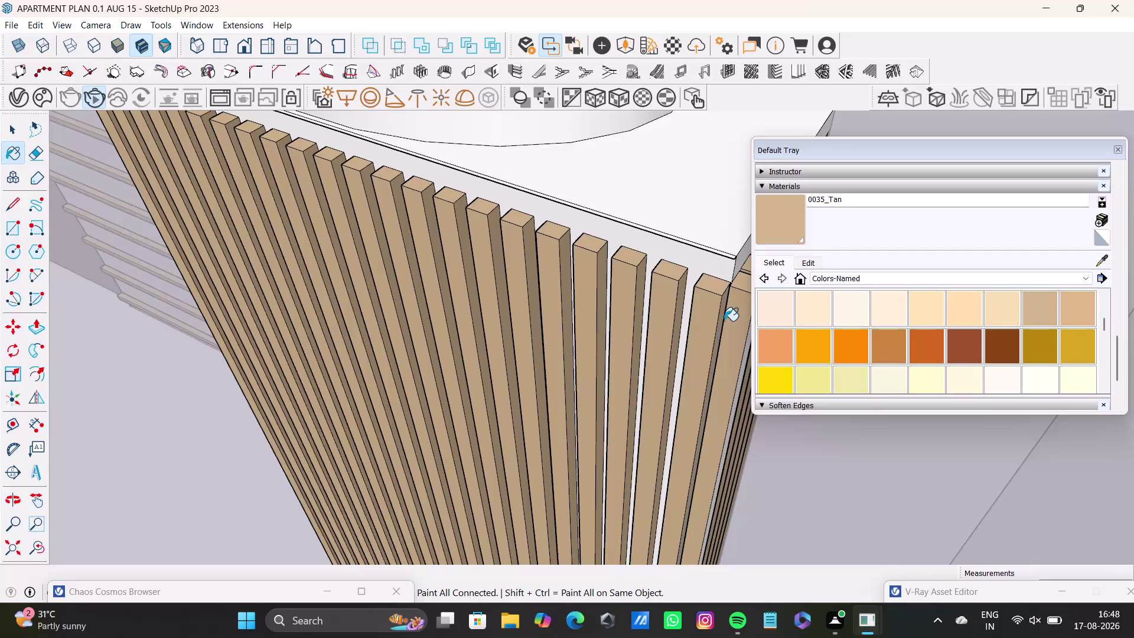
Orbit to the vanity's corner slats and try applying tan to a slat face.
middle_drag(717, 336, 674, 318)
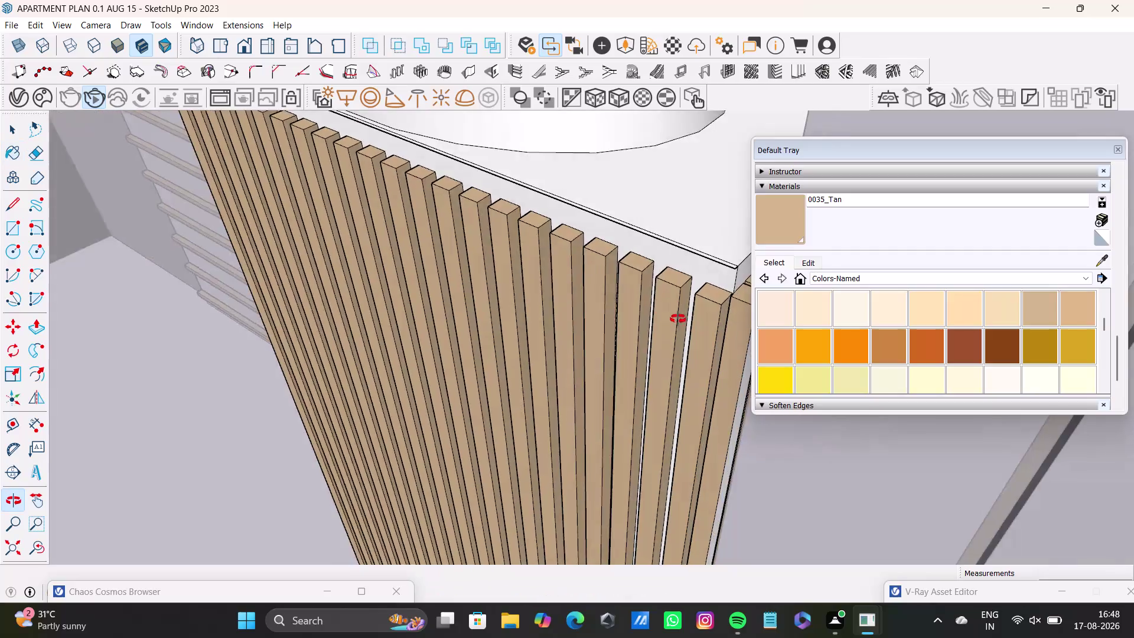
middle_drag(674, 319, 707, 348)
middle_drag(681, 330, 570, 285)
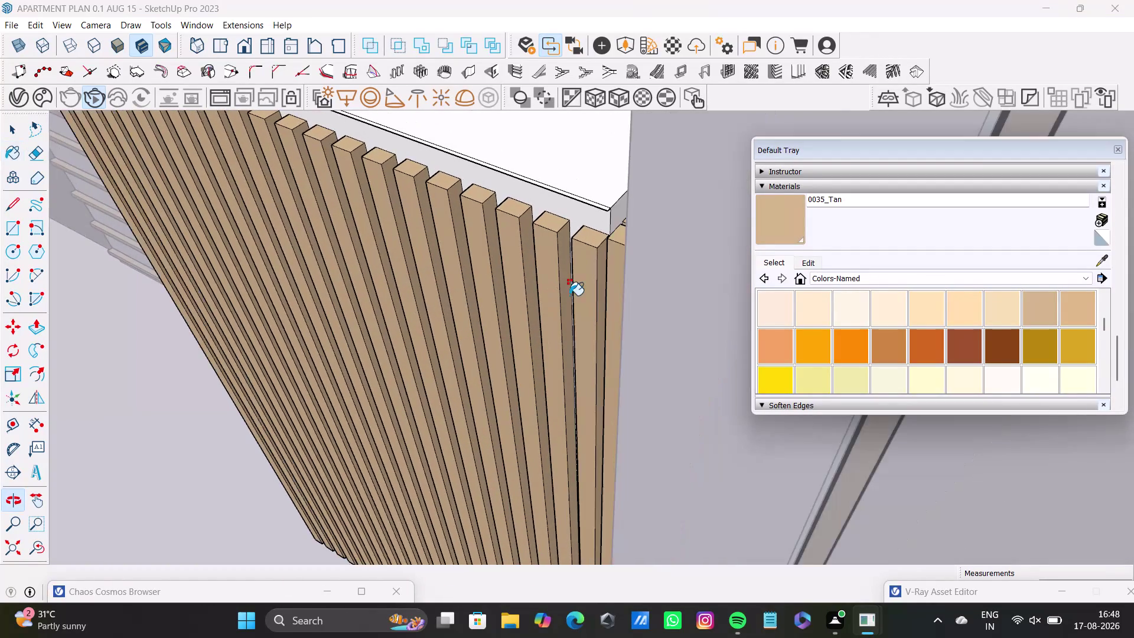
middle_drag(570, 296, 653, 305)
scroll(up, 3)
middle_drag(643, 272, 619, 261)
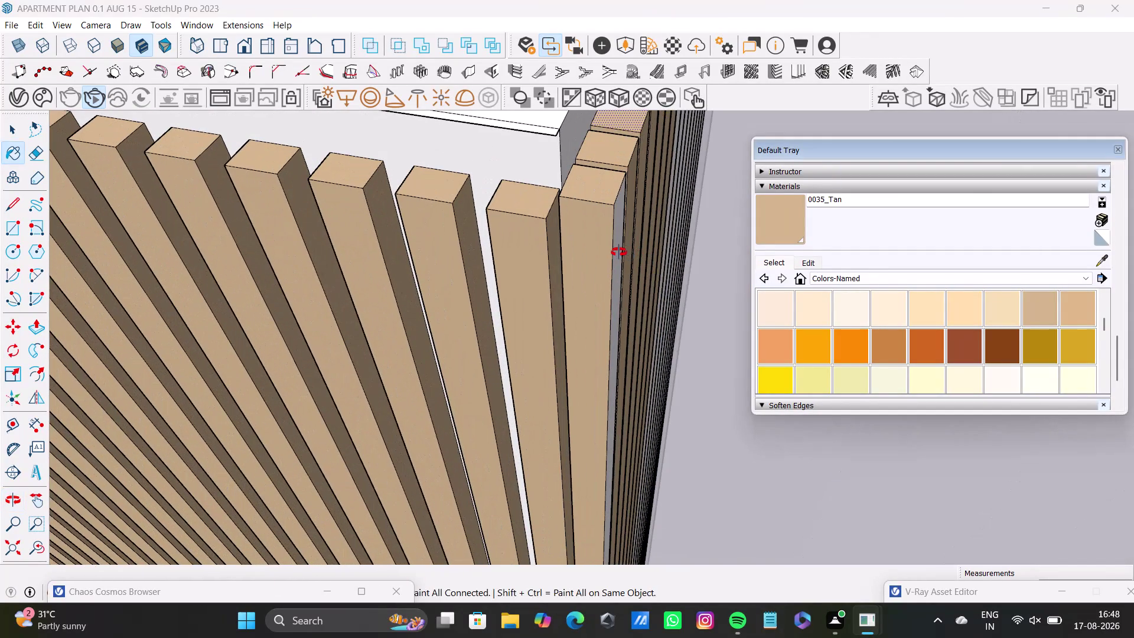
click(618, 223)
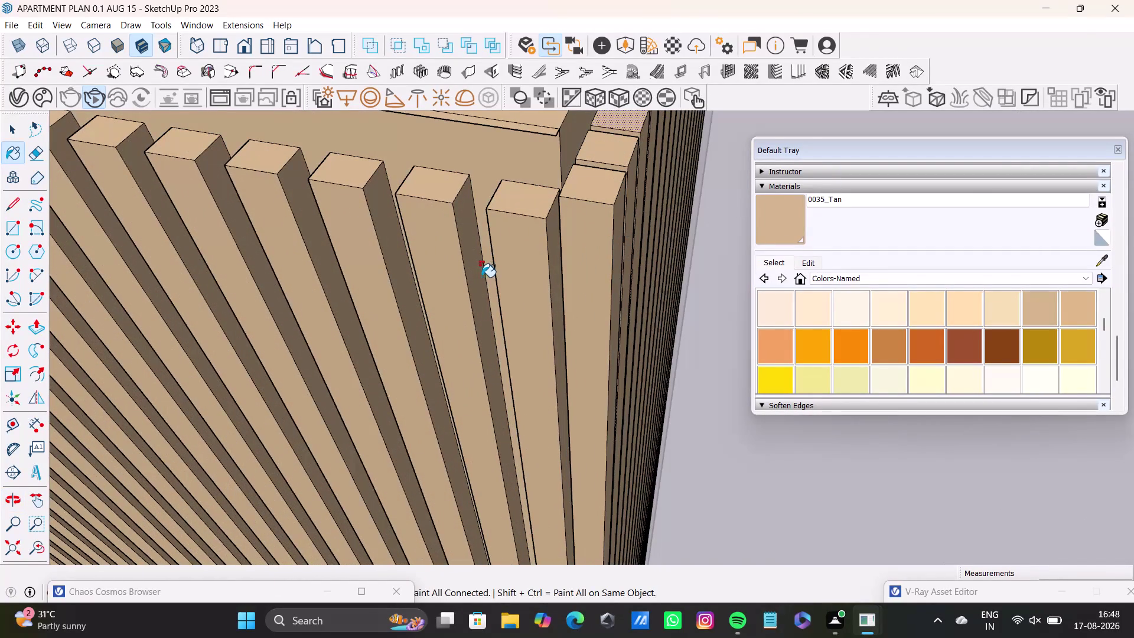
key(ctrl+z)
click(619, 224)
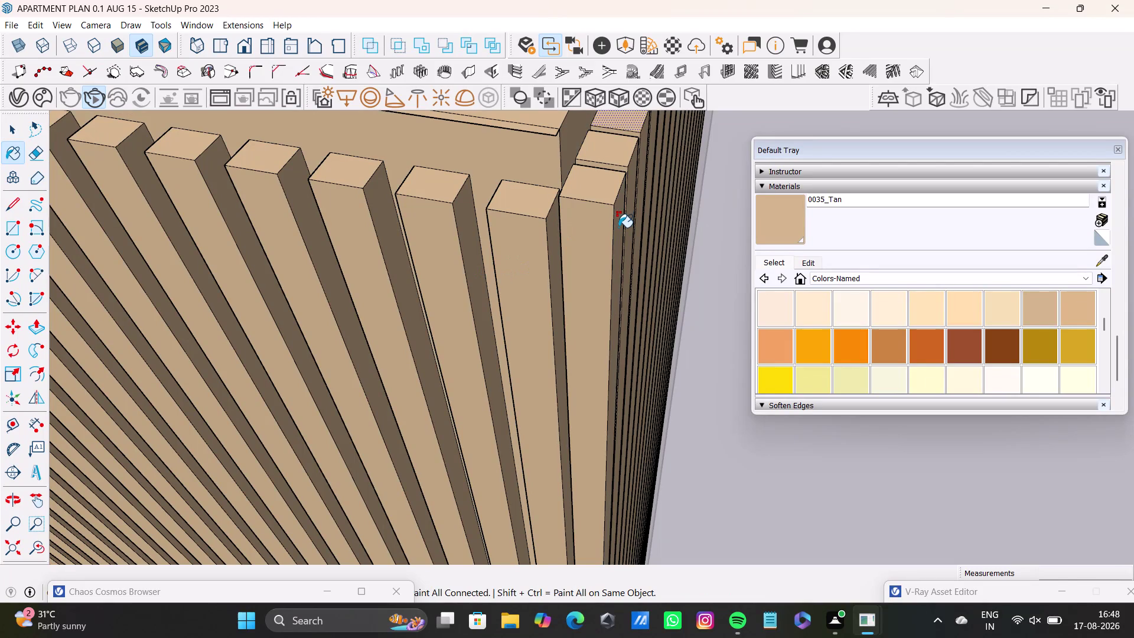
Select the corner slat's side faces and paint them with 0035_Tan.
key(ctrl+z)
key(space)
click(615, 228)
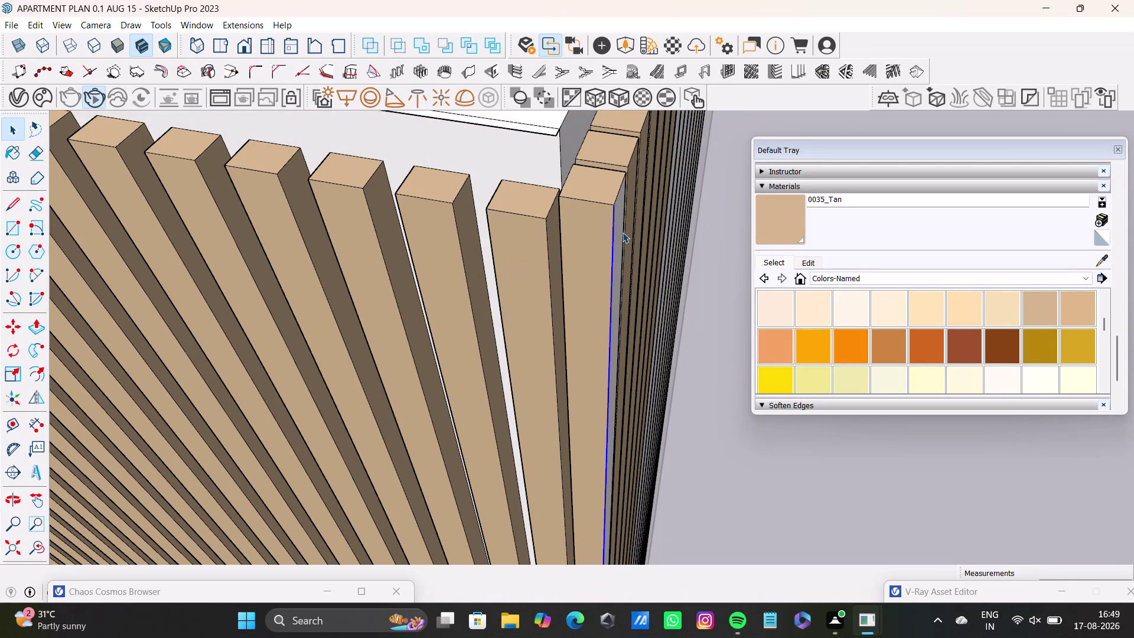
click(622, 232)
click(623, 230)
click(617, 233)
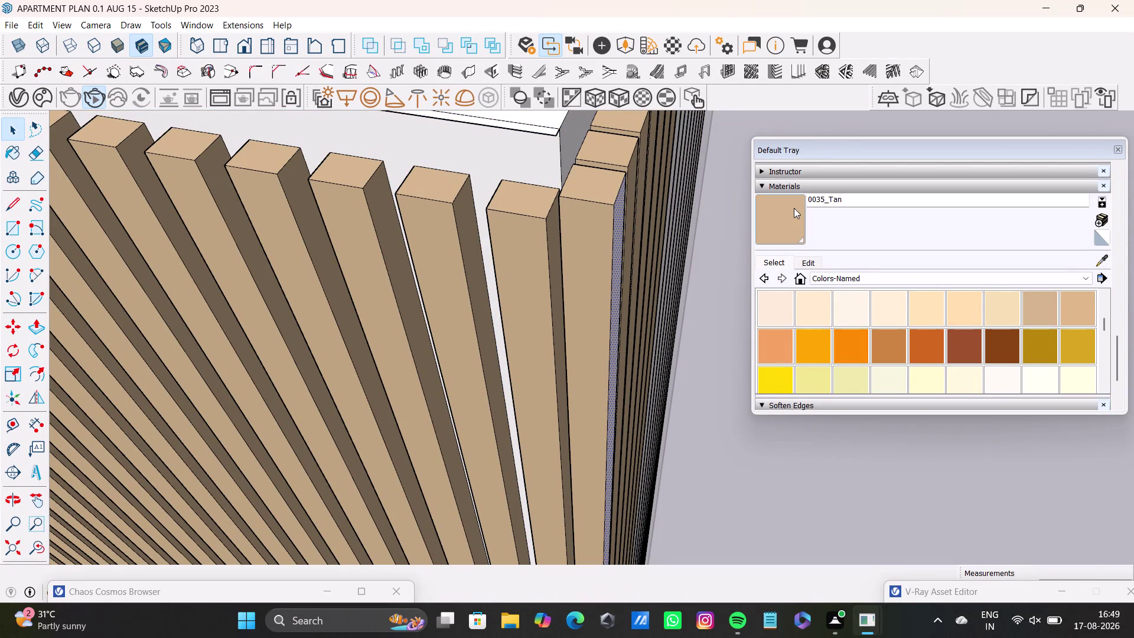
click(794, 207)
click(618, 222)
Orbit out to the whole vanity and restore the Chaos Cosmos Browser window.
scroll(down, 3)
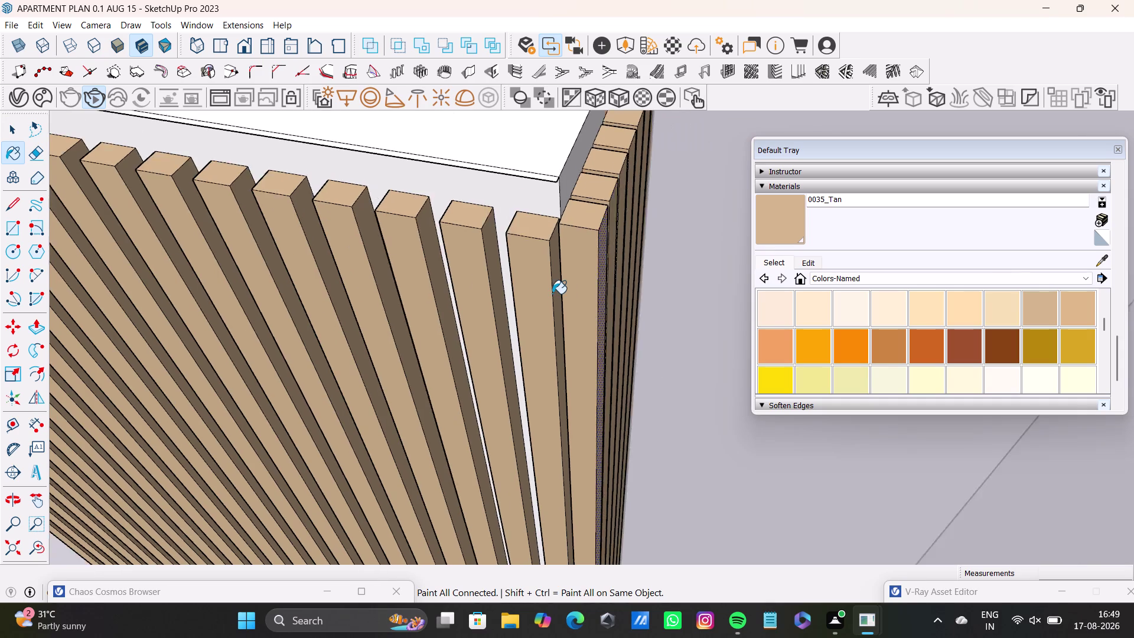
scroll(down, 3)
middle_drag(552, 288, 746, 285)
middle_drag(699, 303, 709, 383)
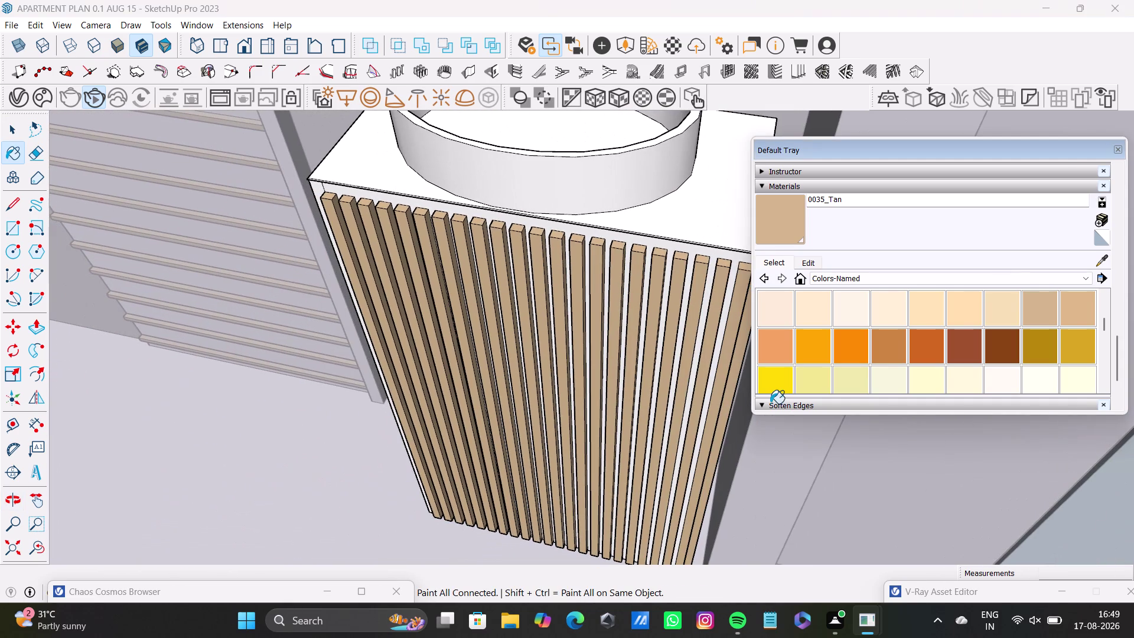
middle_drag(709, 382, 783, 404)
middle_drag(608, 370, 721, 450)
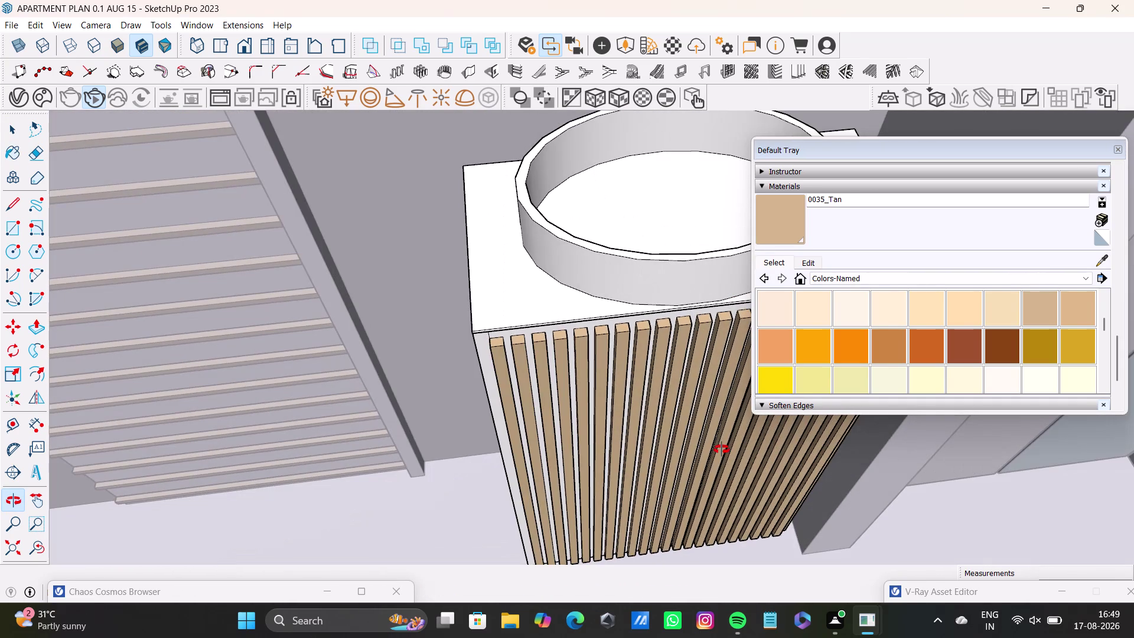
click(22, 93)
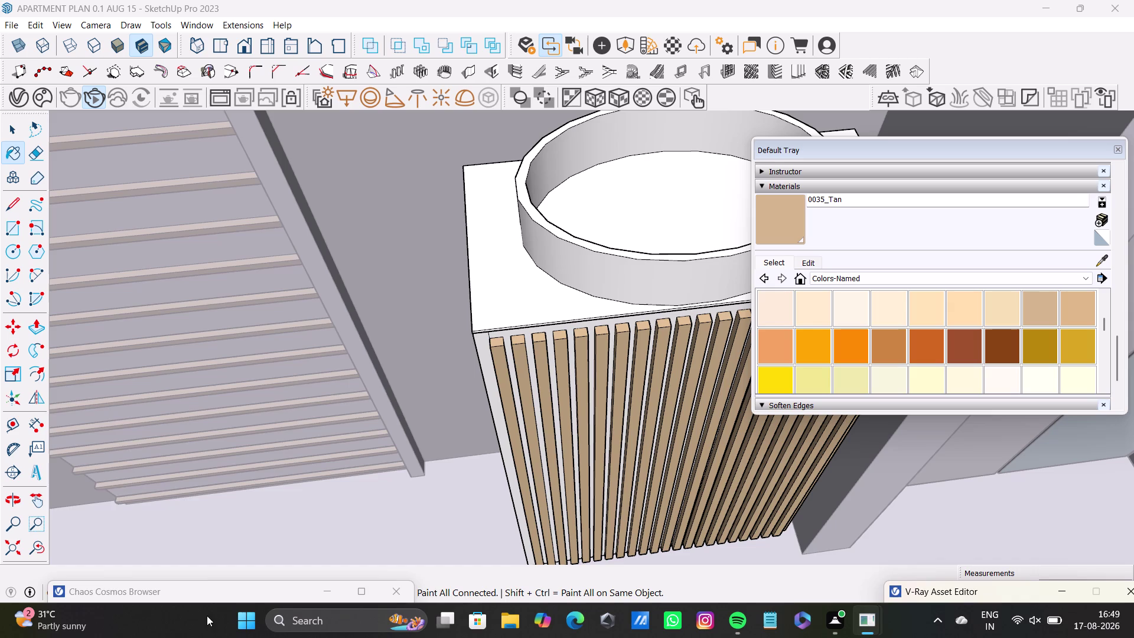
drag(208, 585, 299, 68)
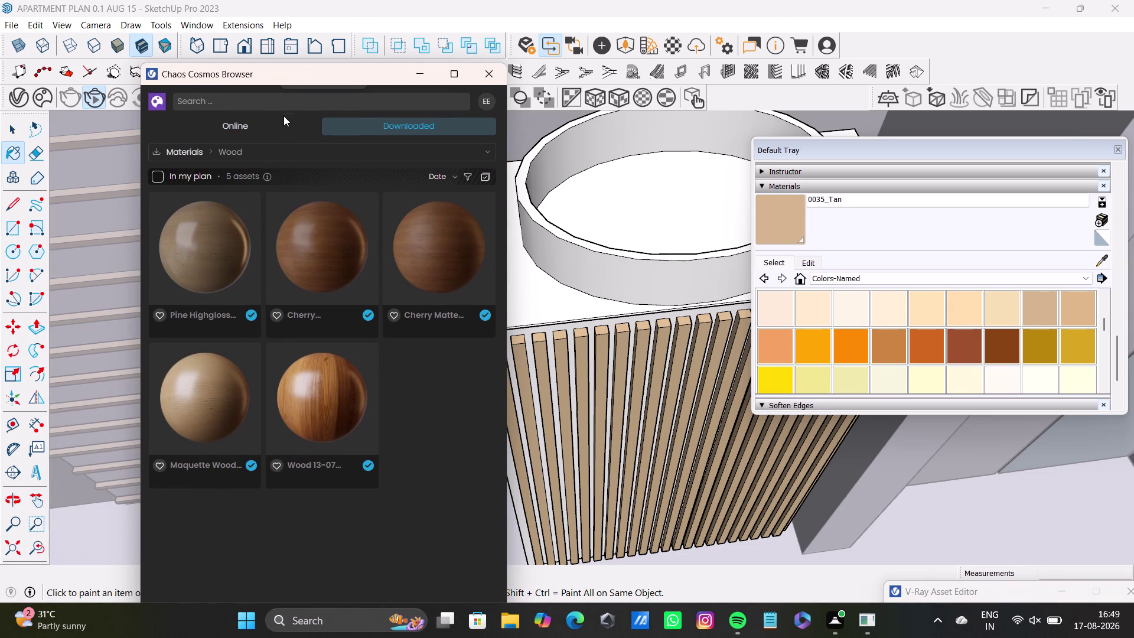
Switch the Cosmos category to Stone and import Stone E 150cm.
click(275, 153)
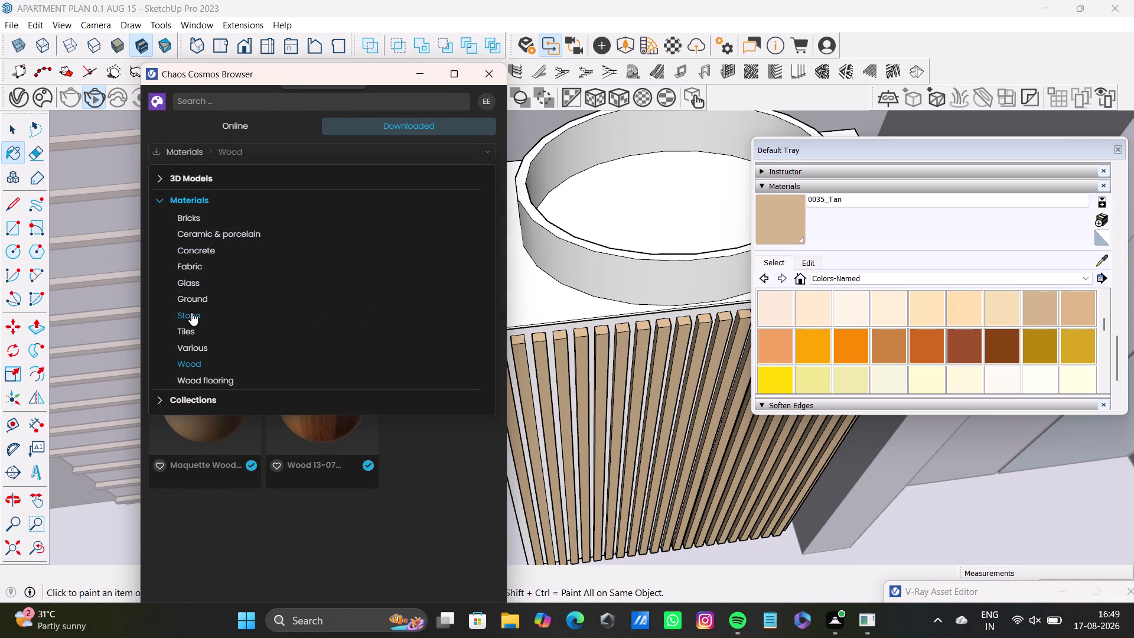
click(191, 312)
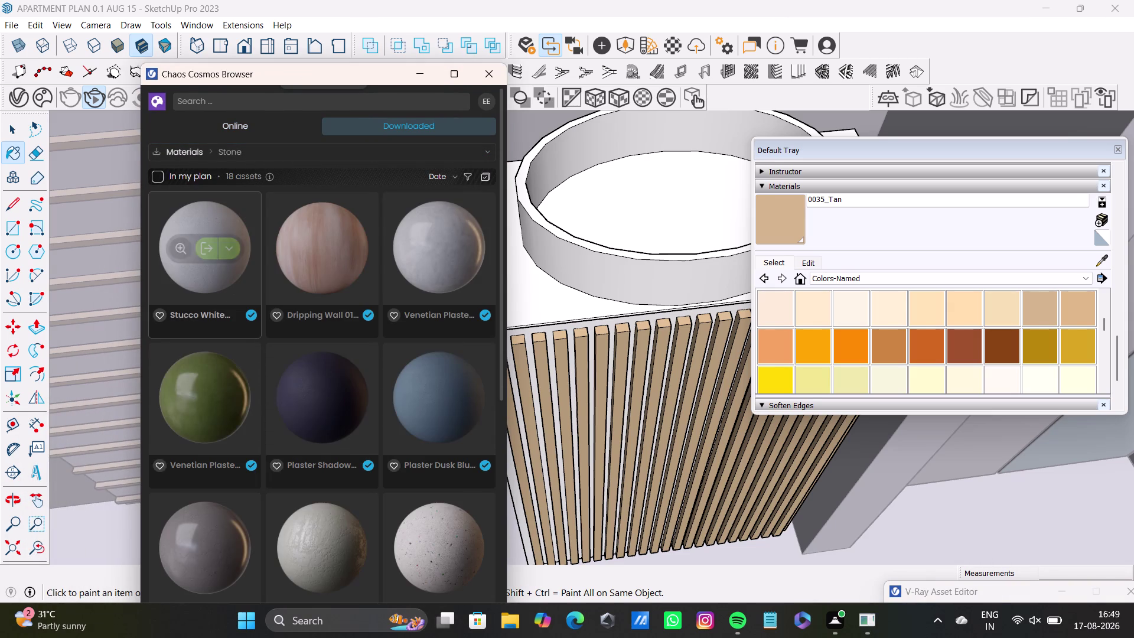
scroll(down, 3)
scroll(down, 3)
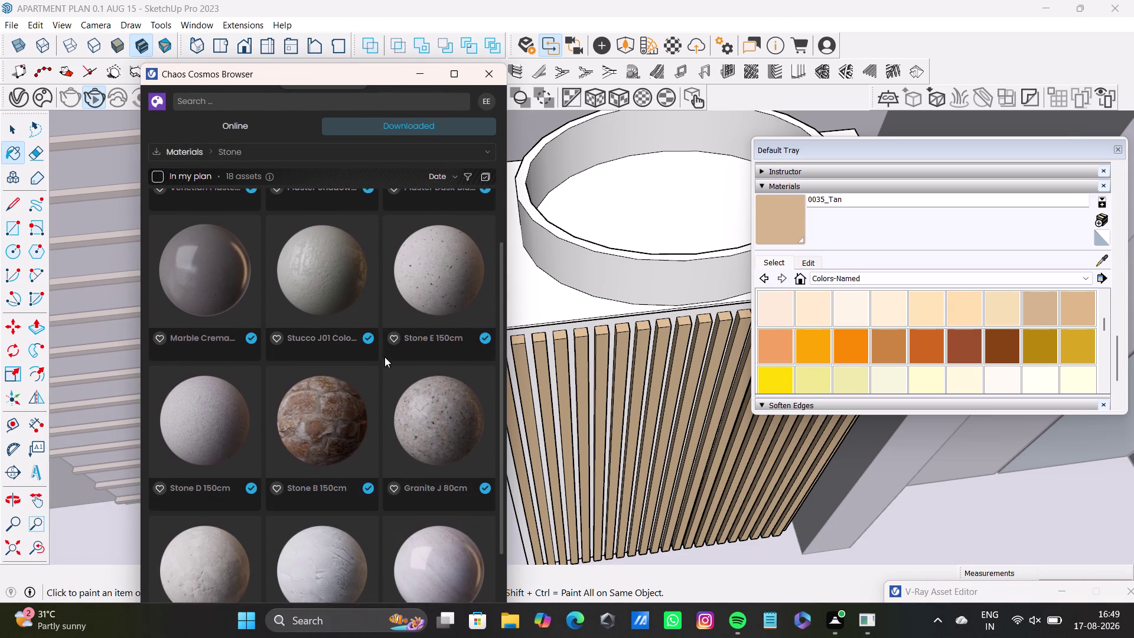
click(441, 260)
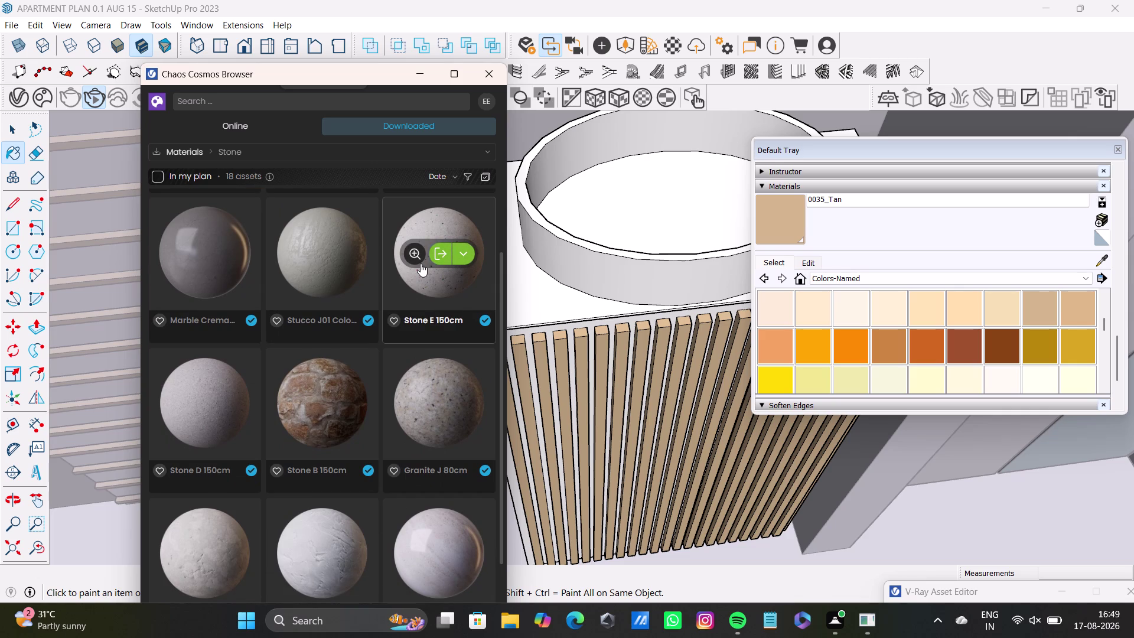
click(436, 255)
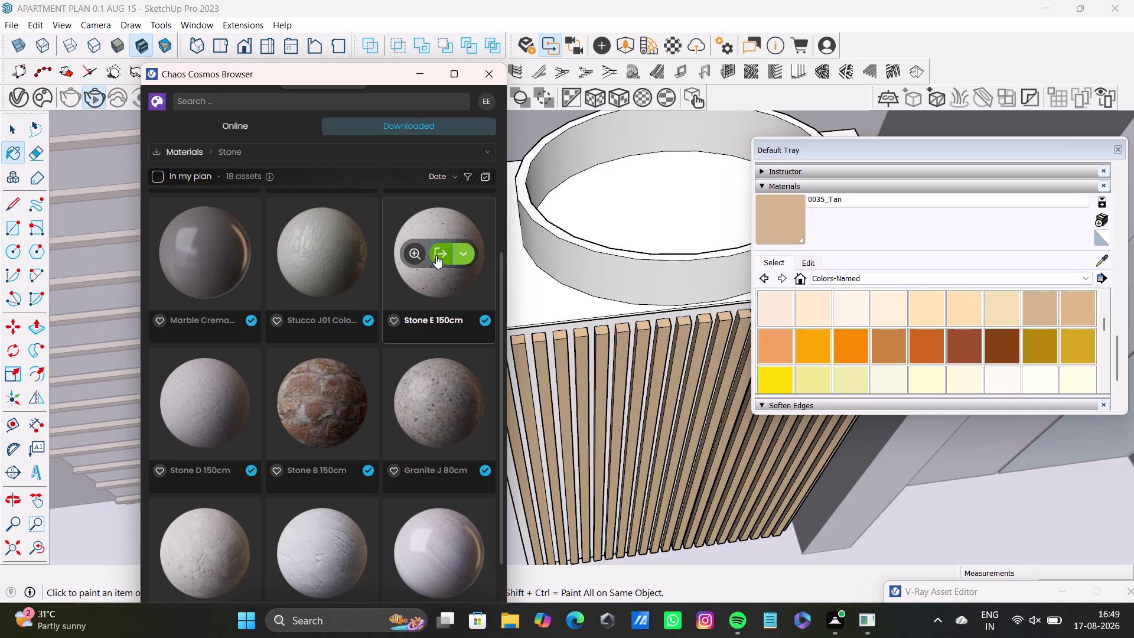
click(45, 99)
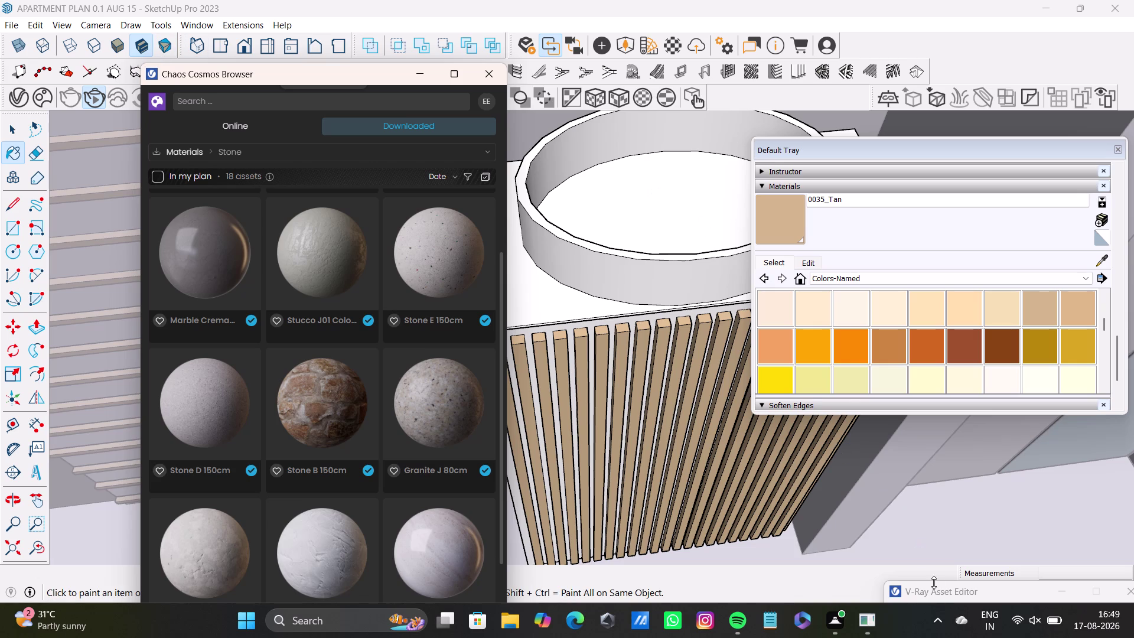
drag(937, 588, 595, 44)
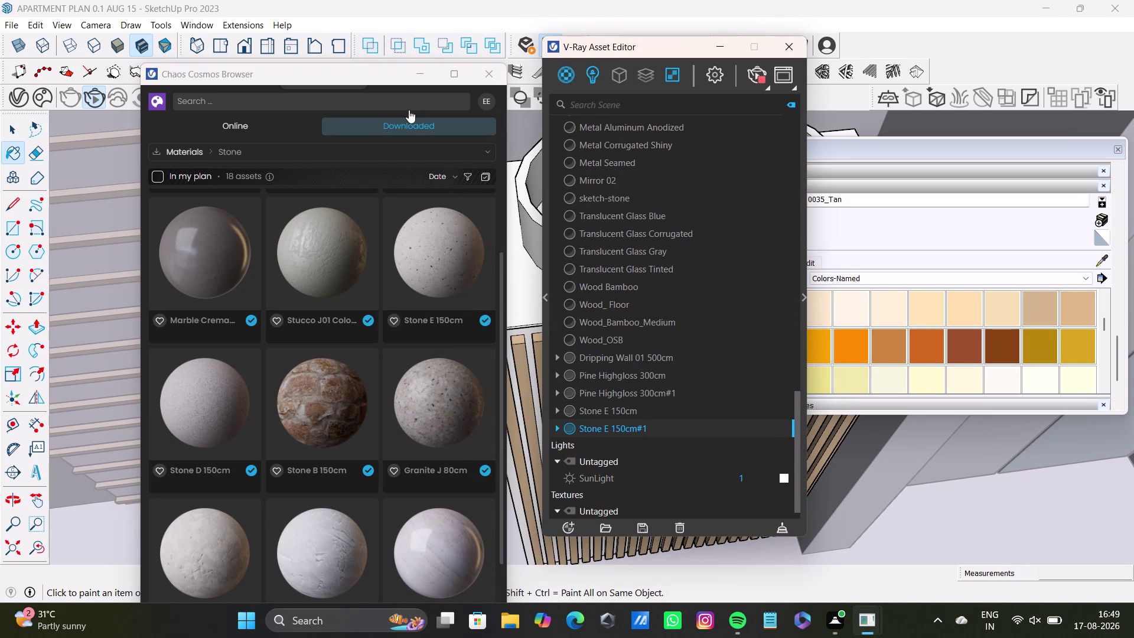
Move the Cosmos browser aside and paint the vanity countertop with the imported stone.
drag(412, 74, 553, 369)
drag(349, 78, 495, 407)
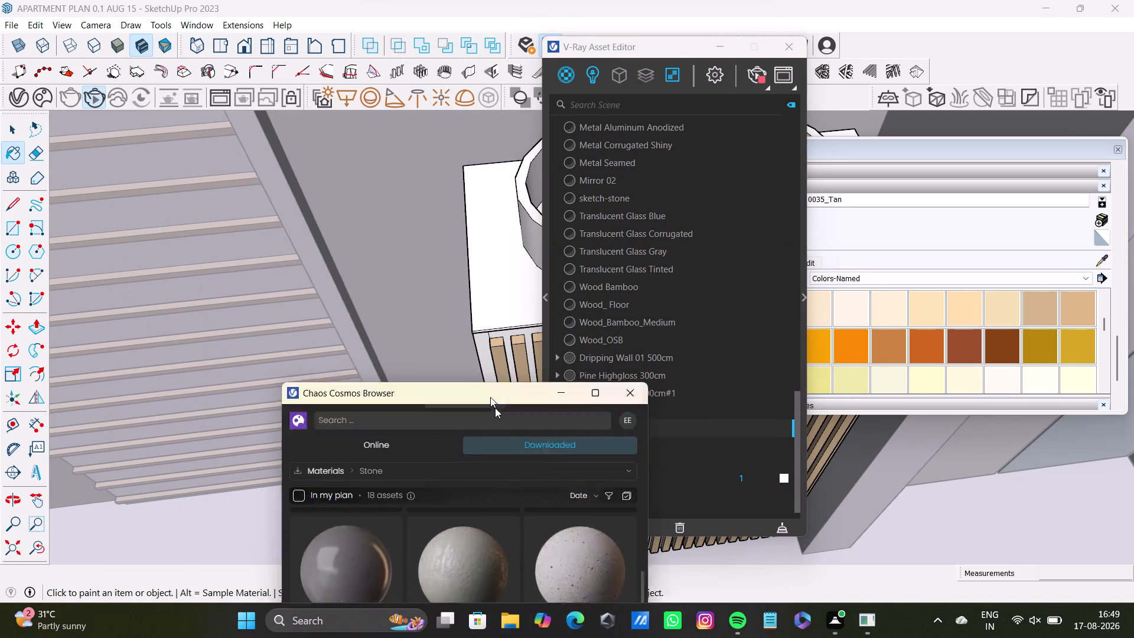
drag(494, 407, 535, 540)
key(space)
click(486, 296)
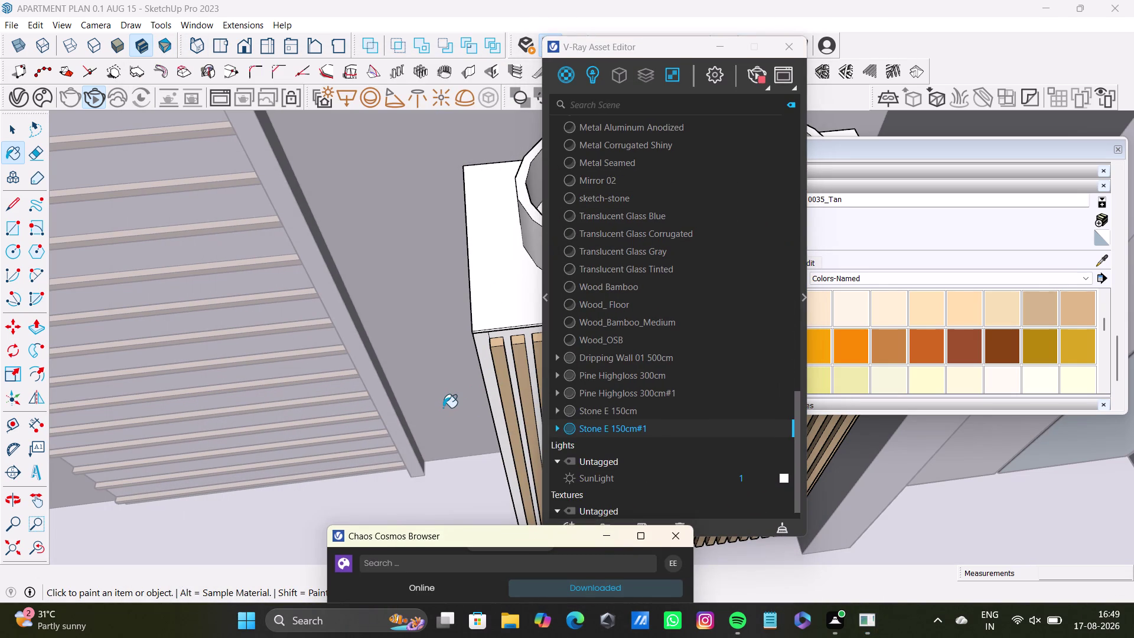
click(437, 425)
Orbit around the vanity to look down on the countertop.
key(space)
middle_drag(423, 494, 505, 492)
key(space)
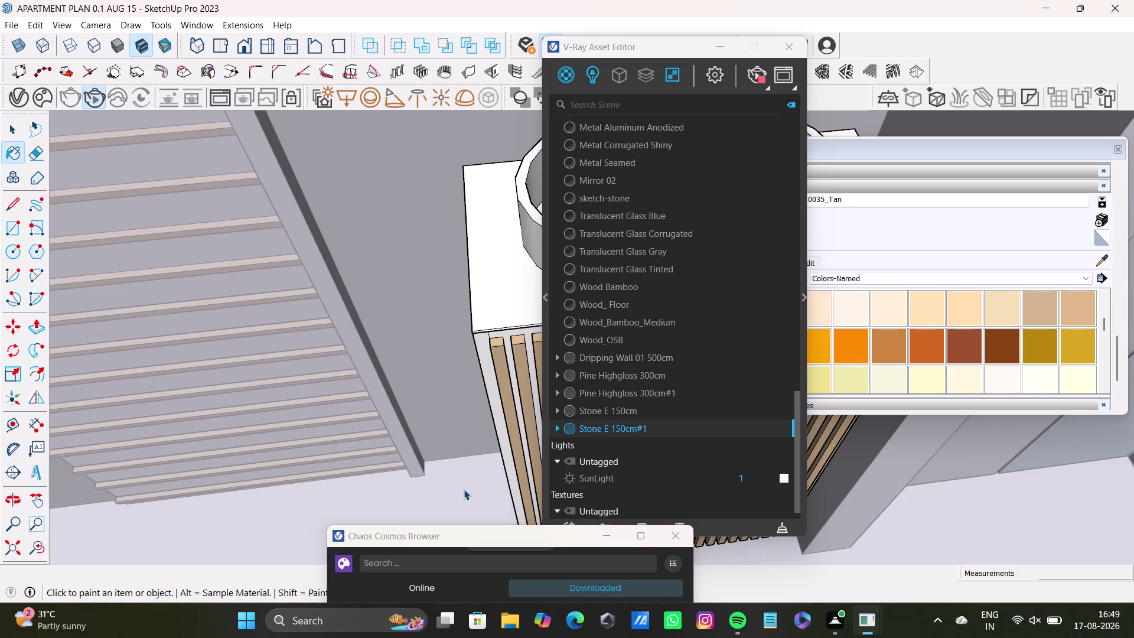
middle_drag(454, 490, 539, 486)
key(ctrl+z)
middle_drag(397, 452, 475, 451)
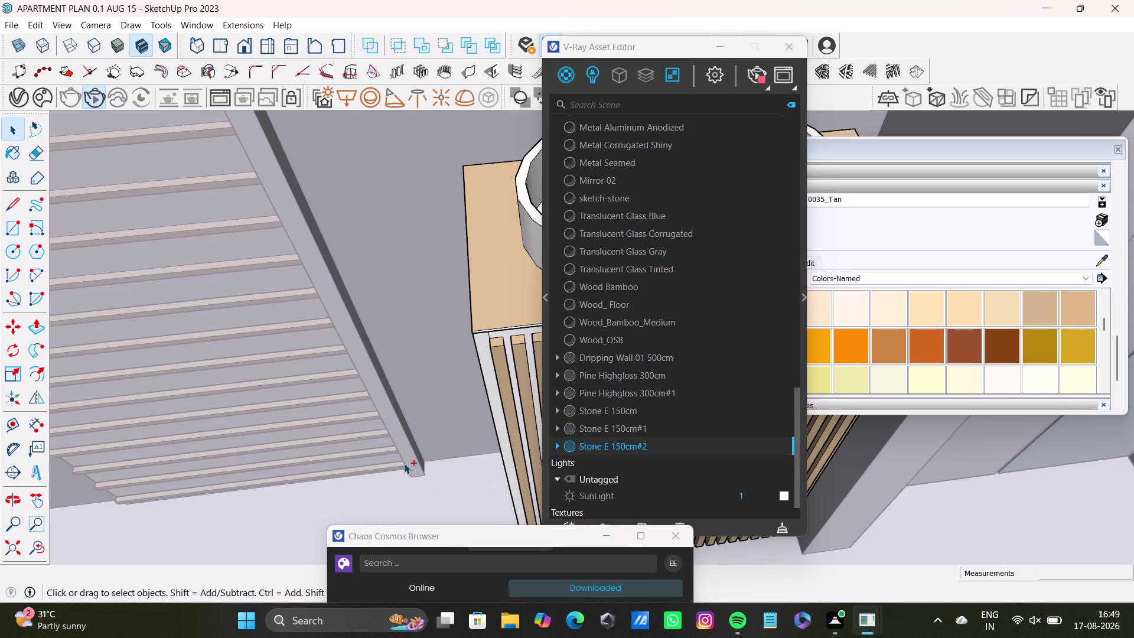
middle_drag(475, 451, 542, 438)
middle_drag(440, 429, 550, 468)
middle_drag(457, 449, 550, 467)
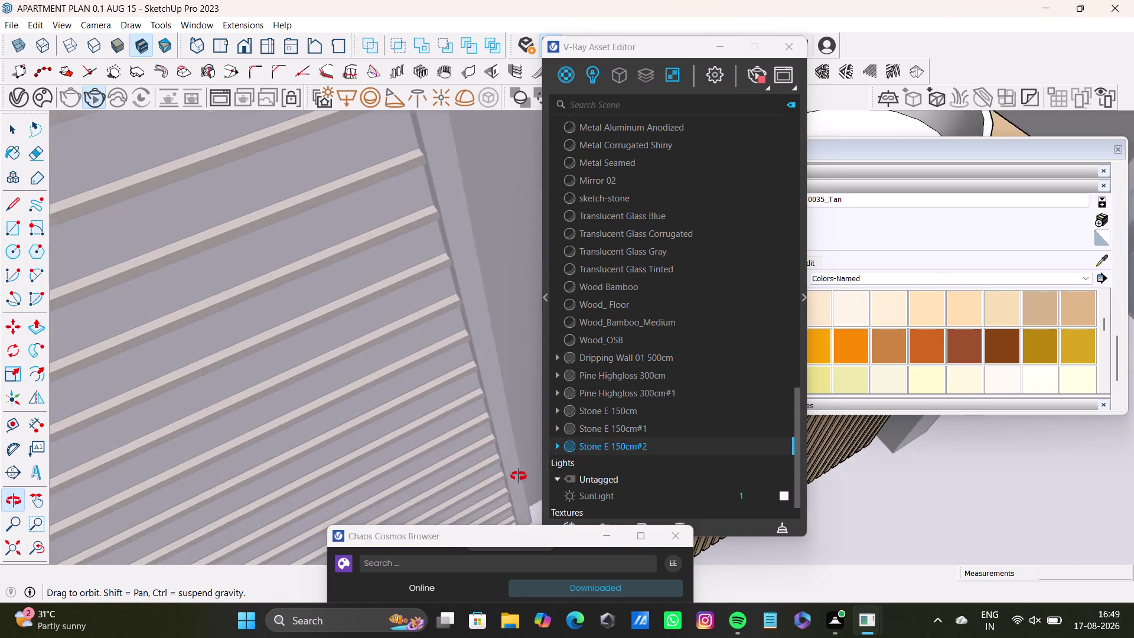
middle_drag(550, 466, 365, 400)
middle_drag(361, 401, 431, 366)
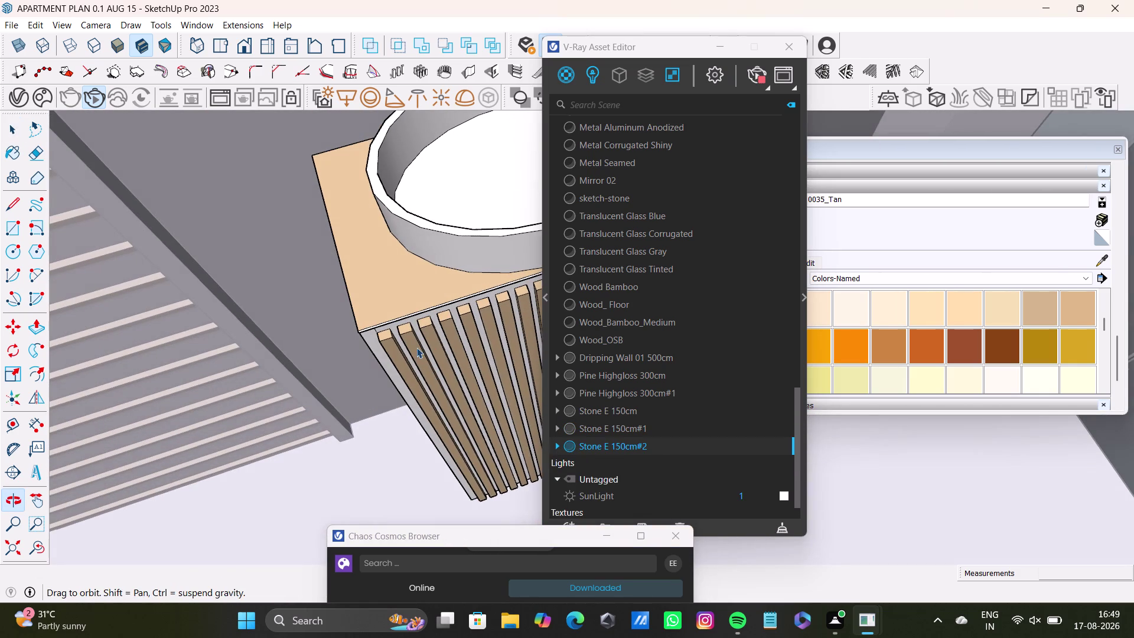
Select the vanity countertop and bring up Stone E 150cm#2's options in the Asset Editor.
key(space)
click(397, 280)
click(634, 445)
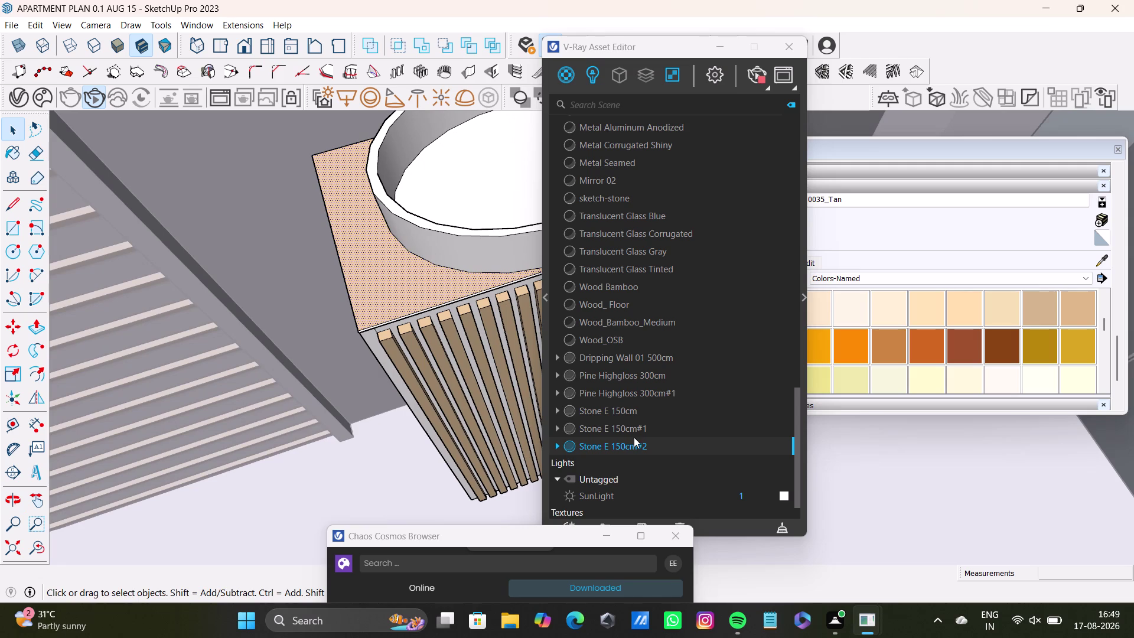
click(407, 275)
right_click(592, 449)
right_click(593, 449)
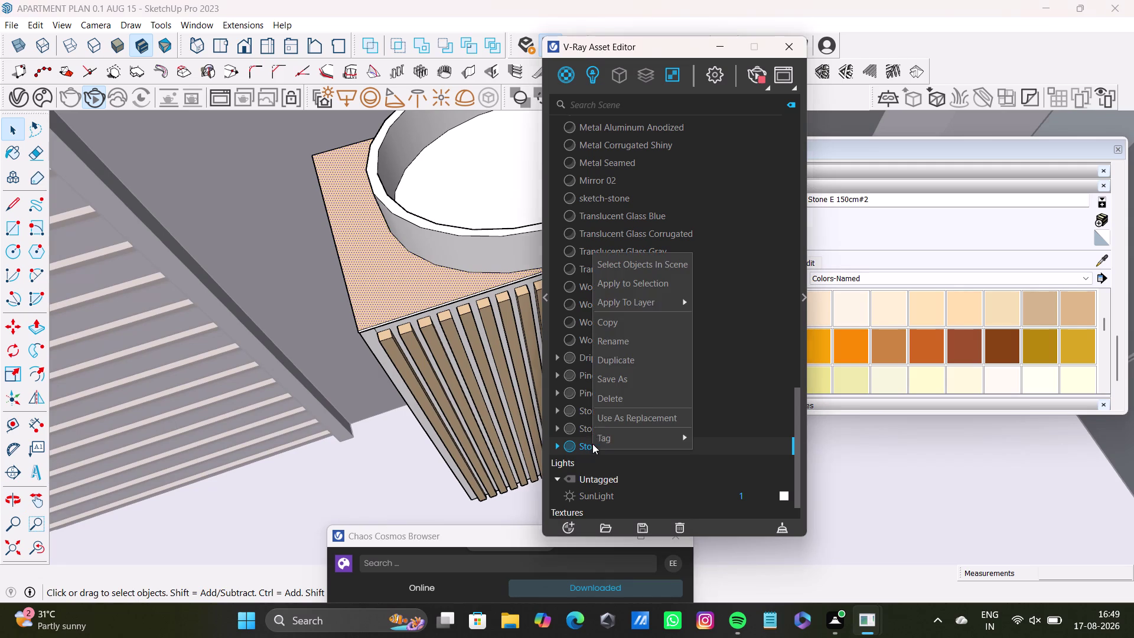
click(618, 284)
scroll(up, 3)
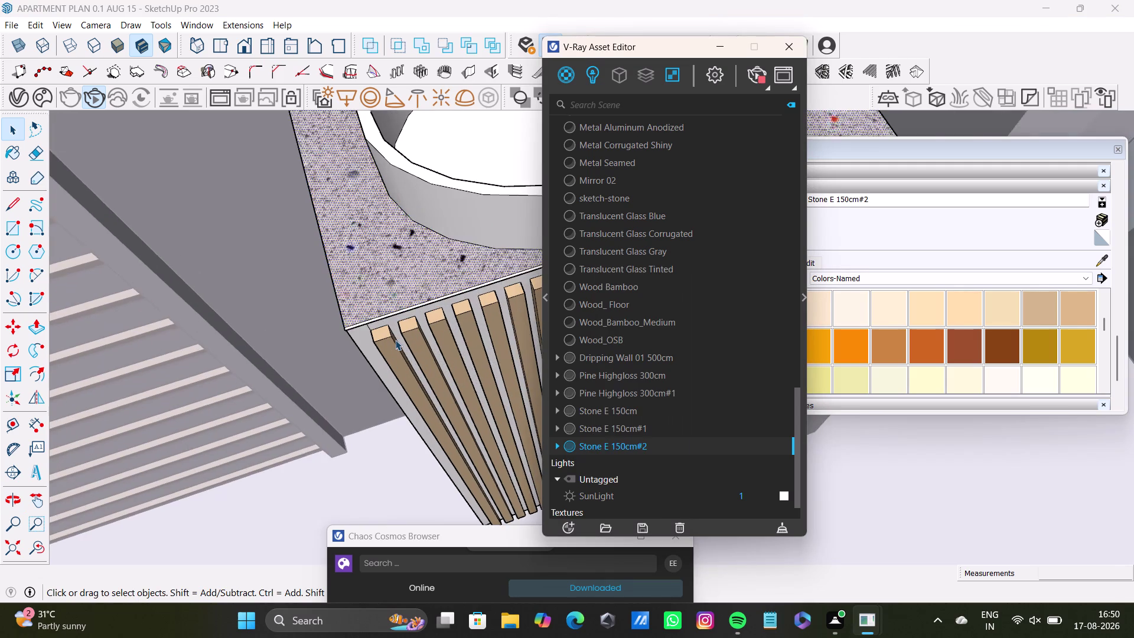
scroll(up, 3)
middle_drag(395, 340, 408, 260)
click(409, 306)
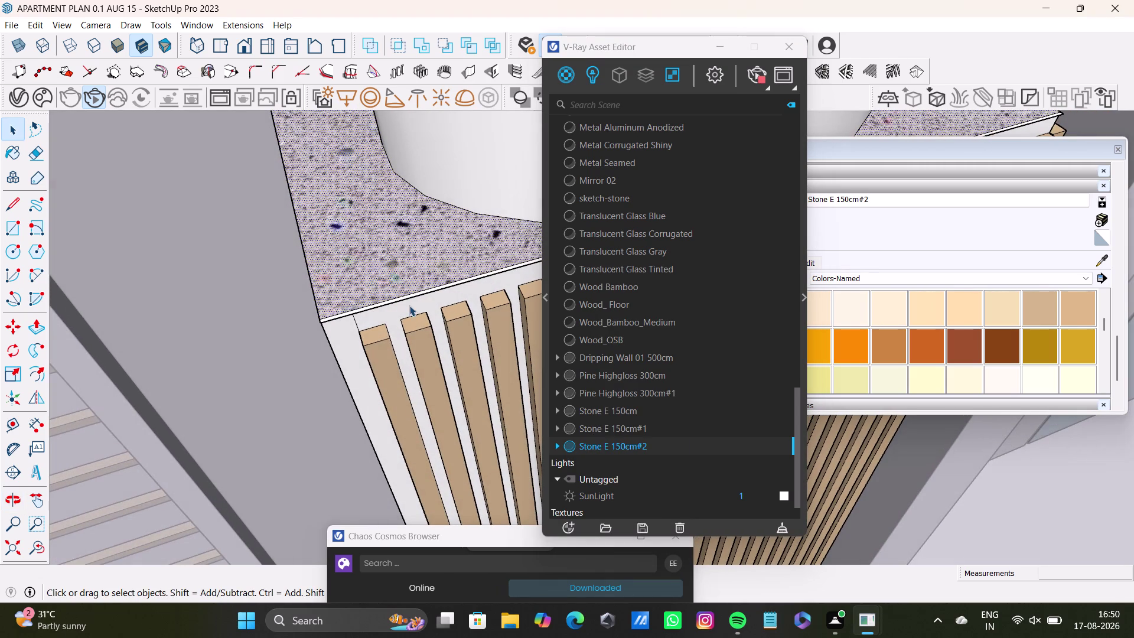
right_click(659, 444)
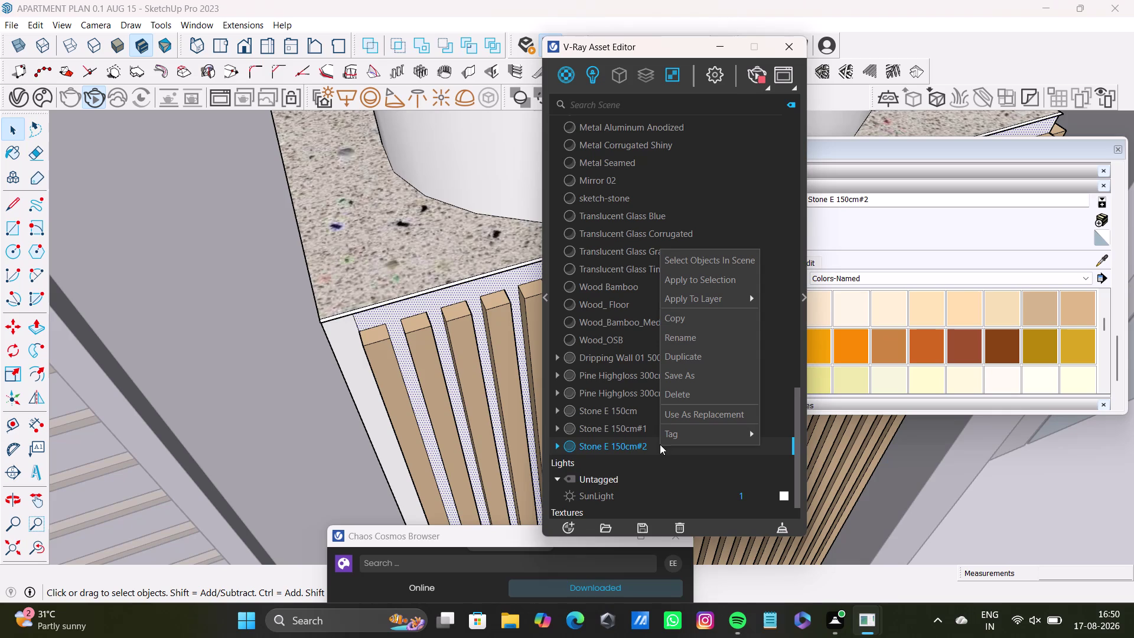
click(683, 281)
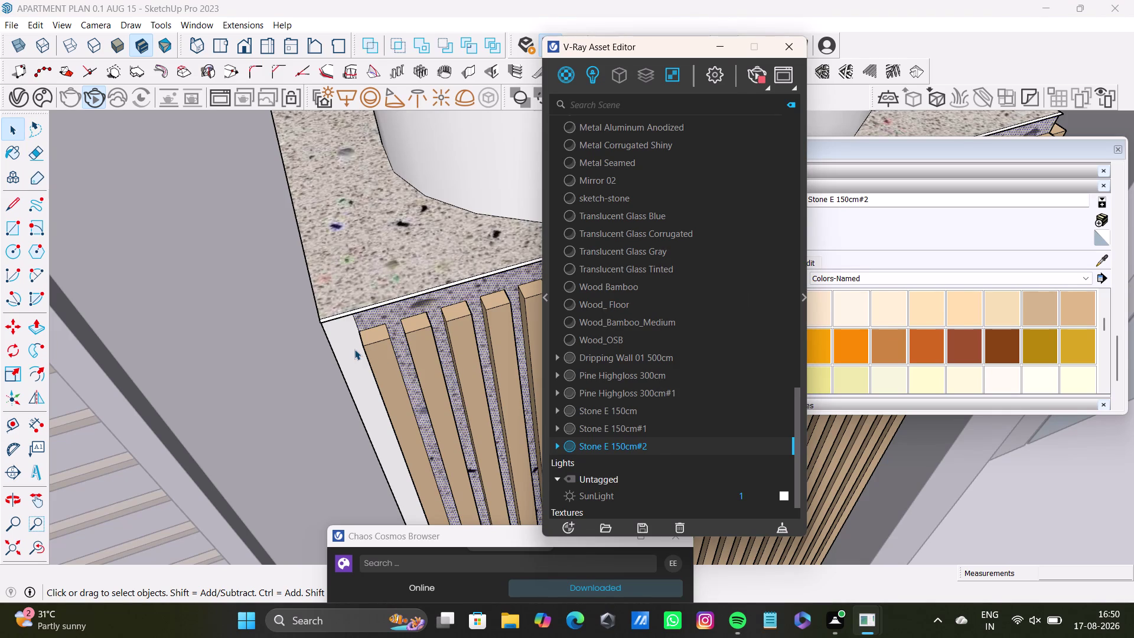
click(353, 349)
right_click(352, 345)
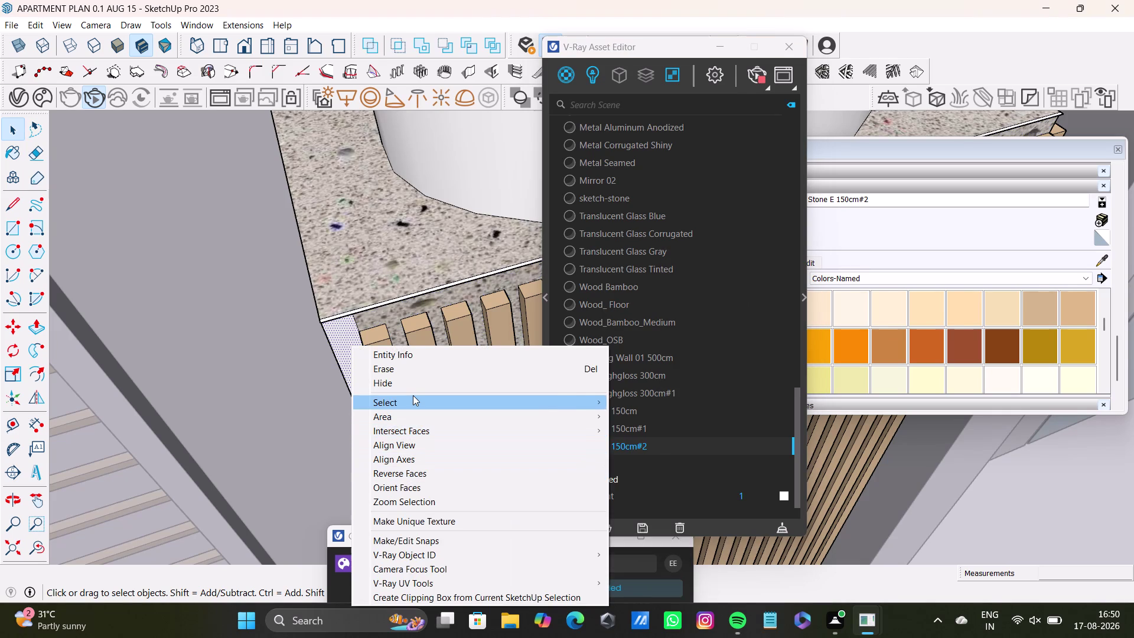
click(712, 374)
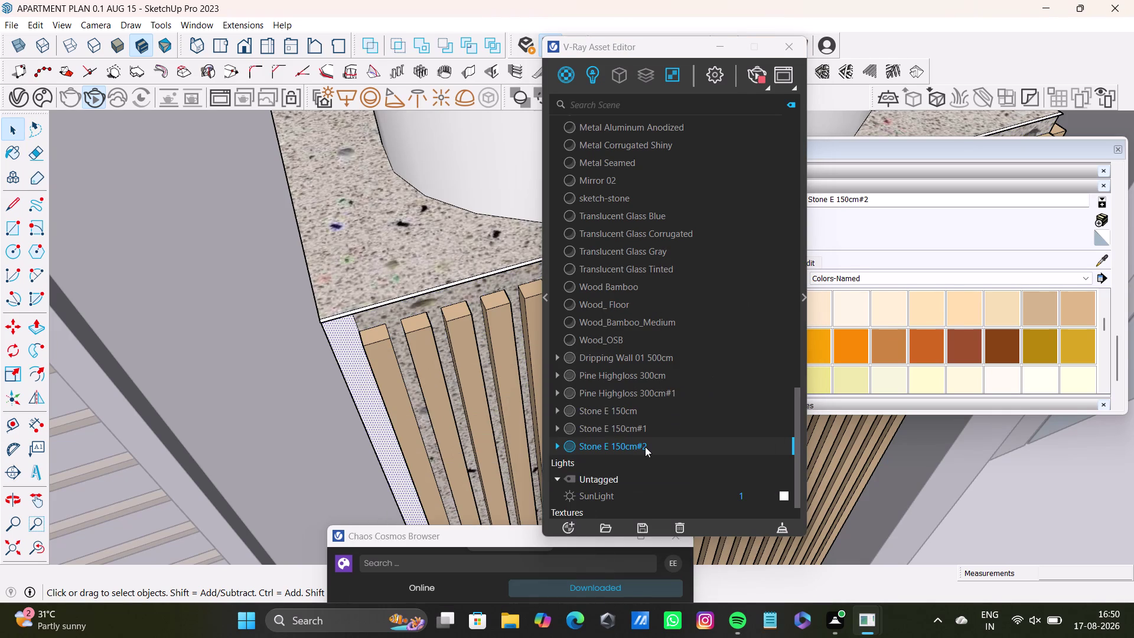
right_click(642, 449)
right_click(644, 445)
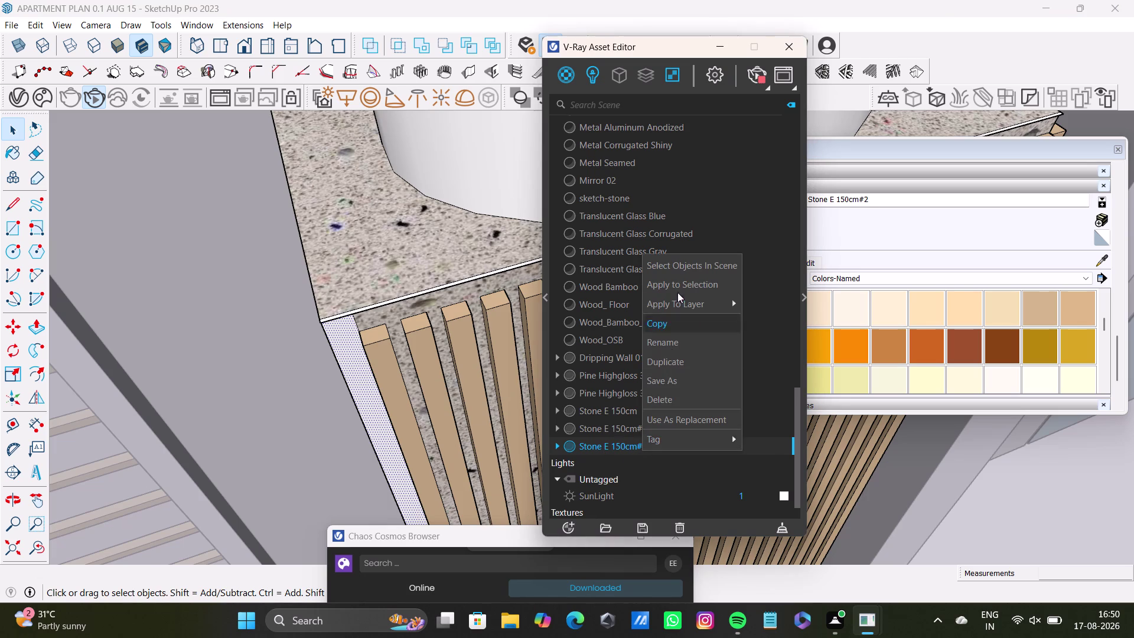
click(680, 287)
scroll(down, 3)
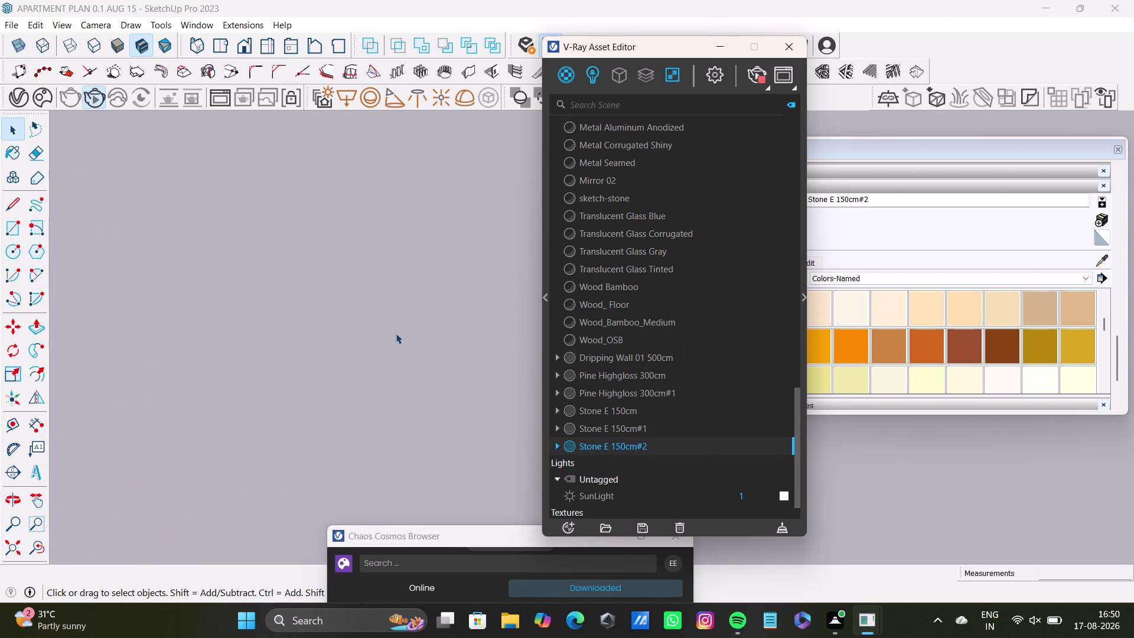
Orbit and zoom across the apartment model toward the bathroom.
click(19, 551)
middle_drag(414, 324, 0, 372)
scroll(up, 3)
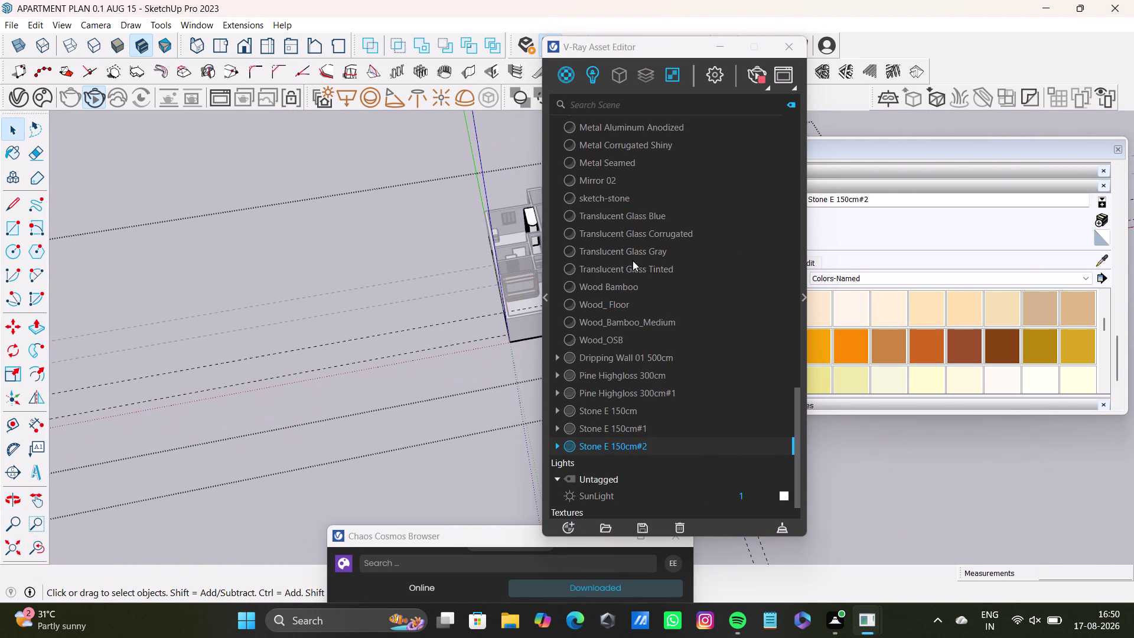
scroll(up, 3)
middle_drag(509, 246, 311, 278)
scroll(up, 3)
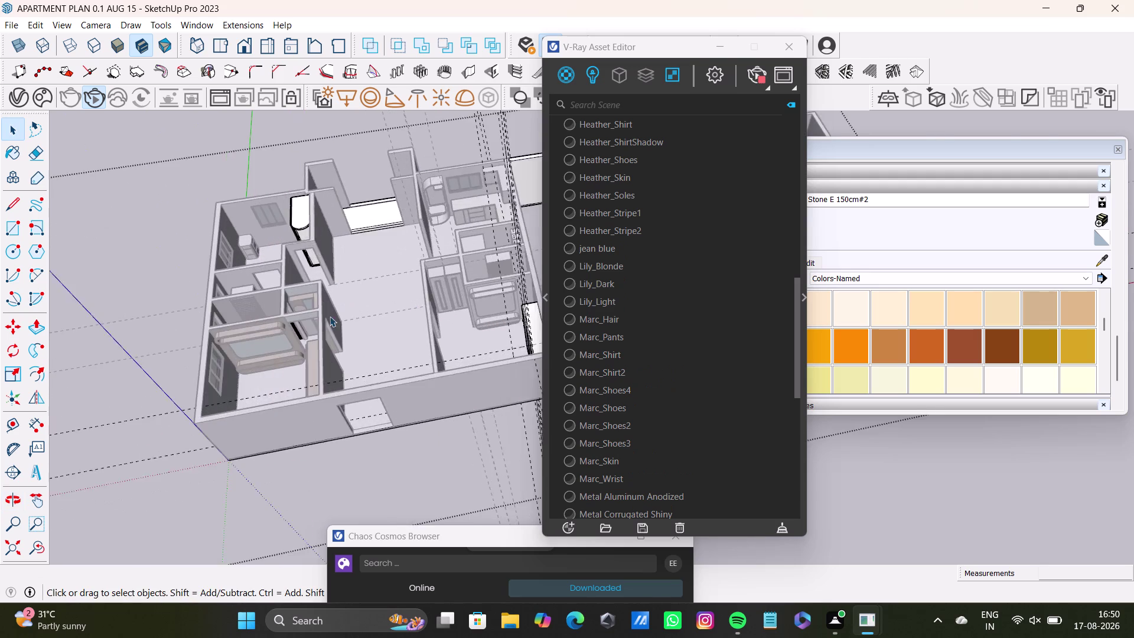
scroll(up, 3)
middle_drag(306, 314, 581, 276)
scroll(up, 3)
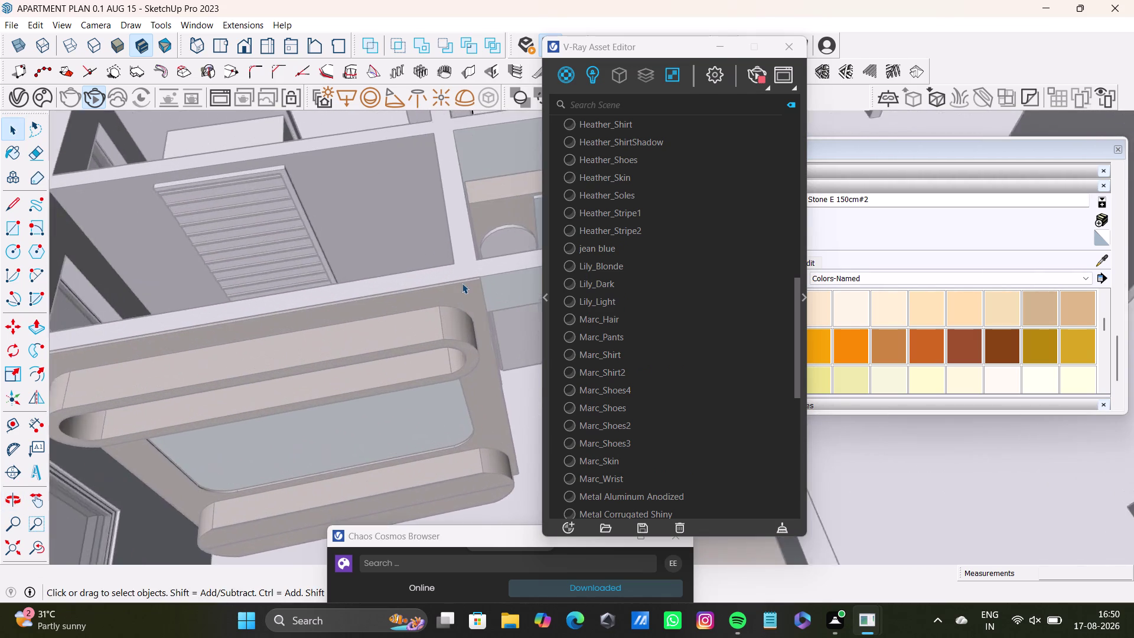
scroll(up, 3)
Face the vanity cabinet's plain white side panel, select it, and open Stone E 150cm#2 actions.
middle_drag(462, 283, 580, 345)
scroll(up, 3)
middle_drag(493, 310, 507, 274)
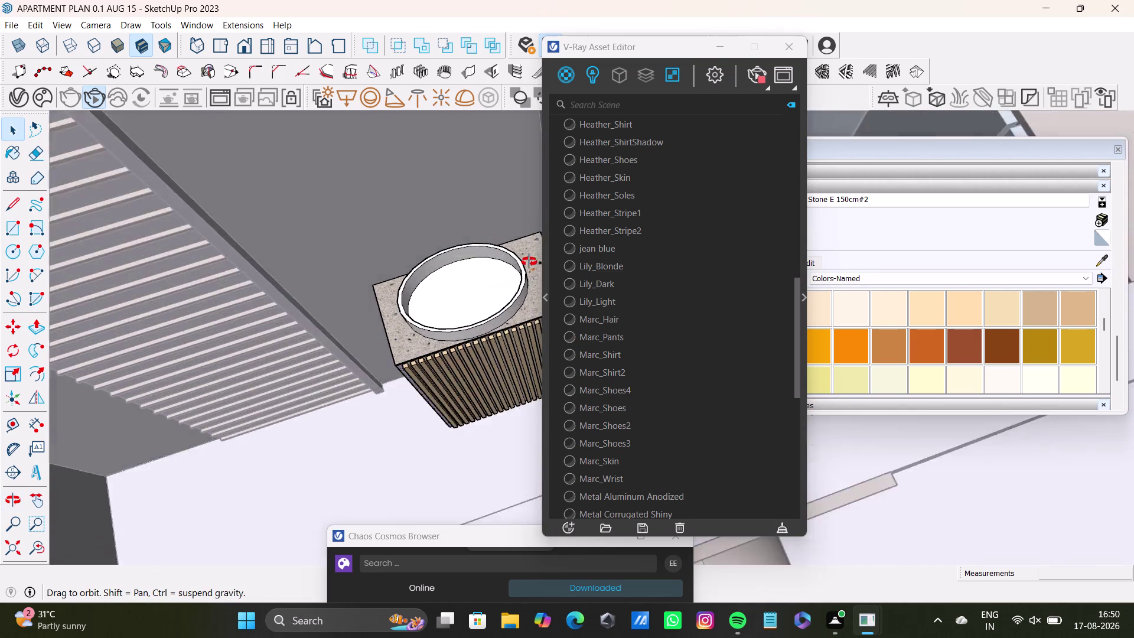
middle_drag(507, 274, 557, 251)
scroll(up, 3)
middle_drag(442, 364, 514, 324)
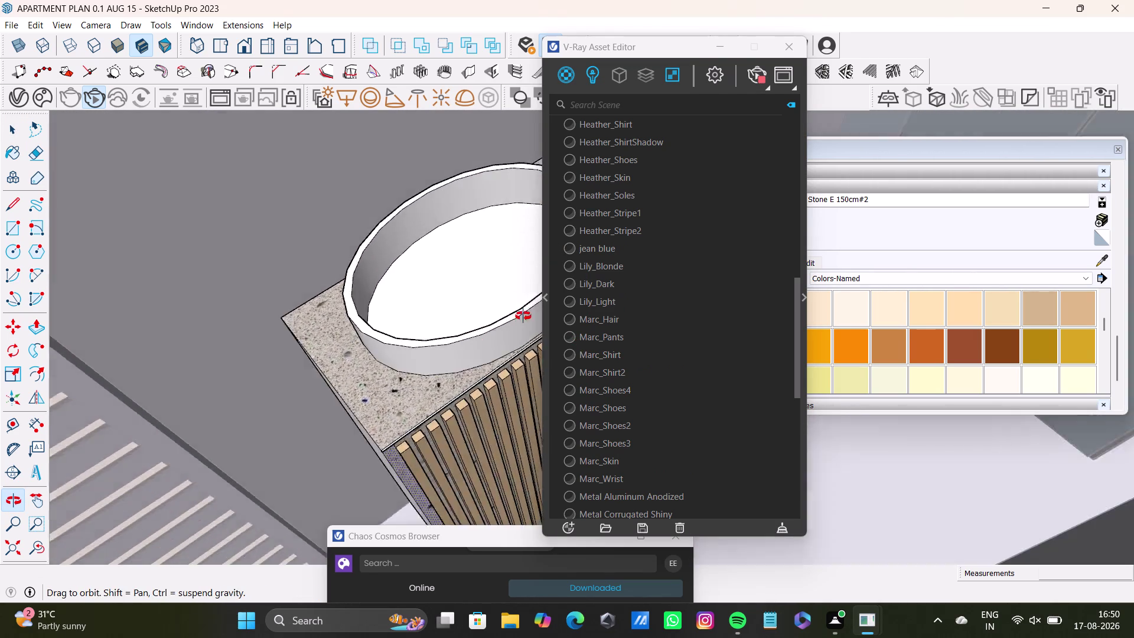
middle_drag(514, 324, 563, 257)
click(424, 438)
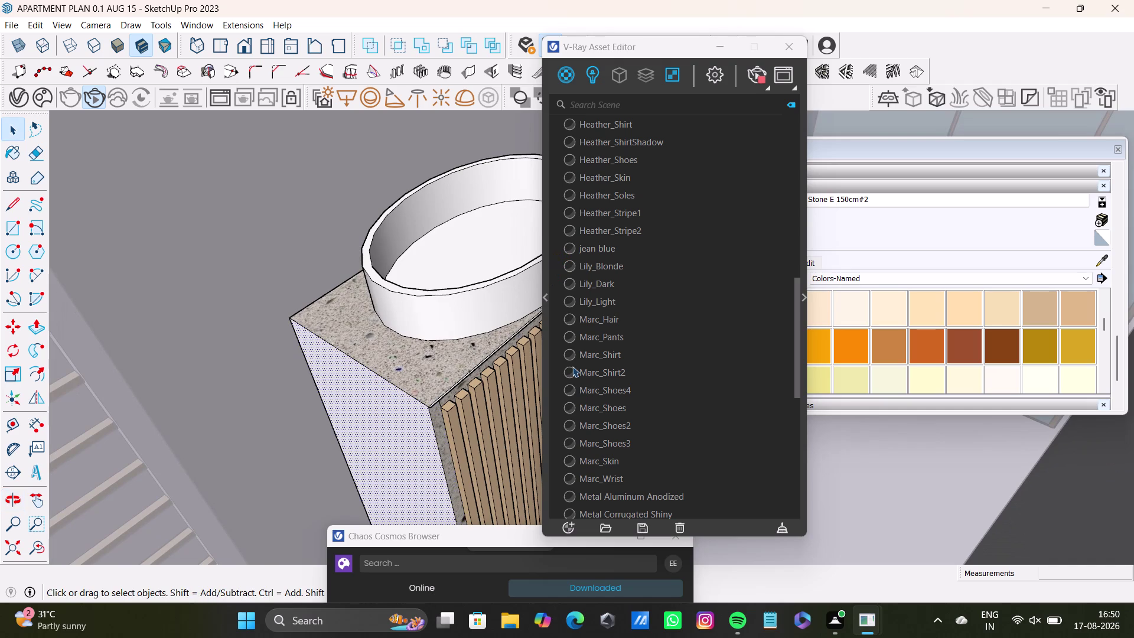
scroll(down, 3)
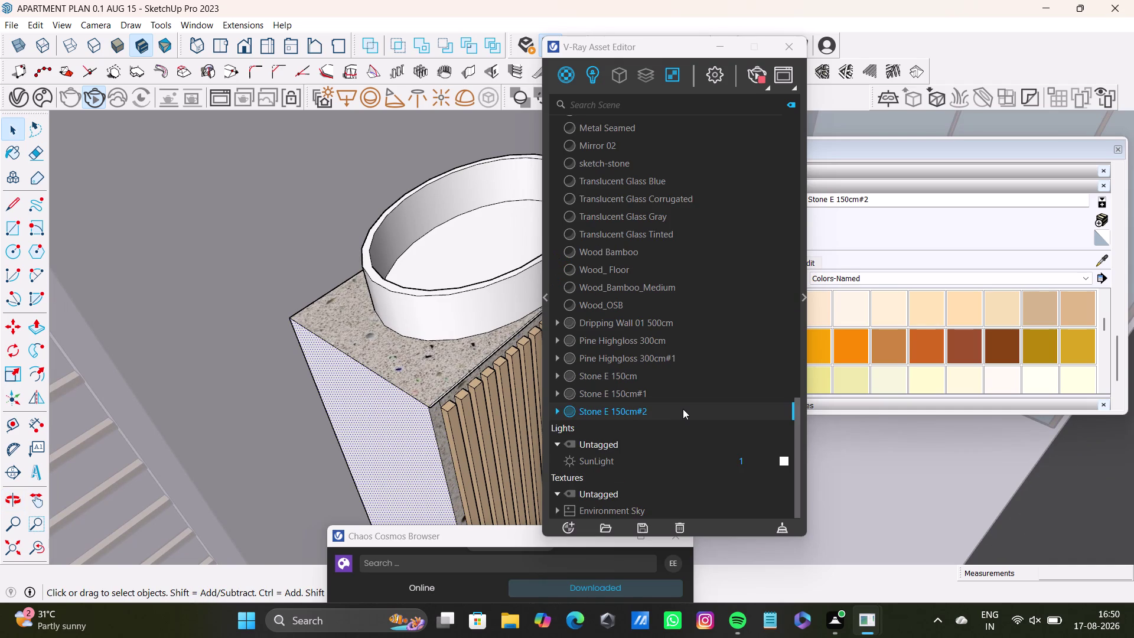
right_click(645, 405)
Apply Stone E 150cm#2 to the selected side panel via Apply to Selection.
click(629, 406)
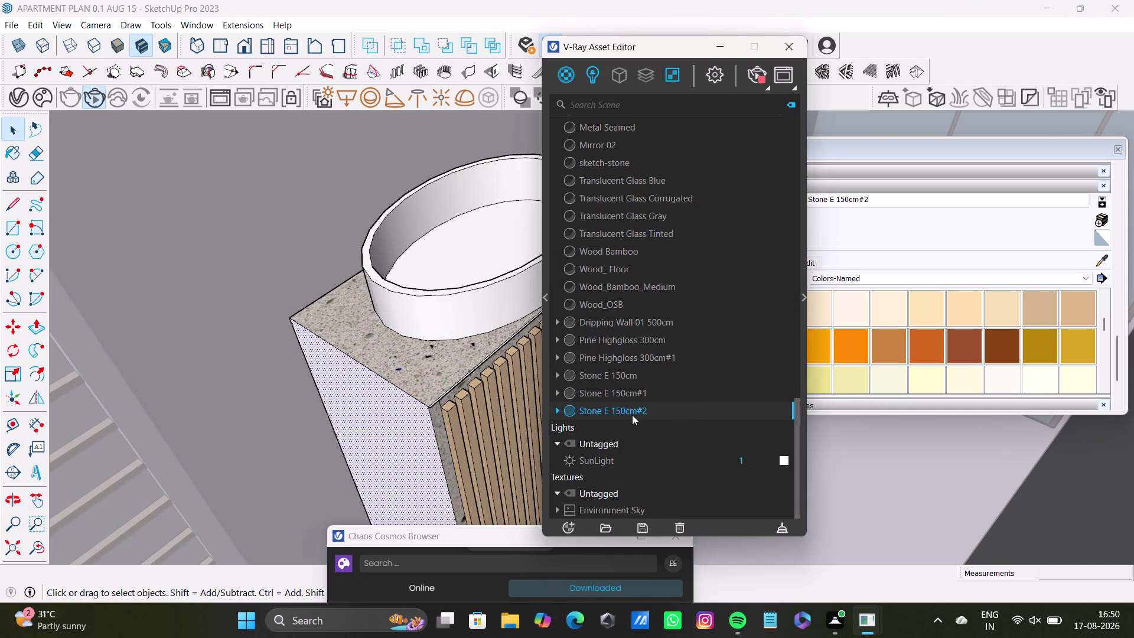
click(634, 413)
click(634, 411)
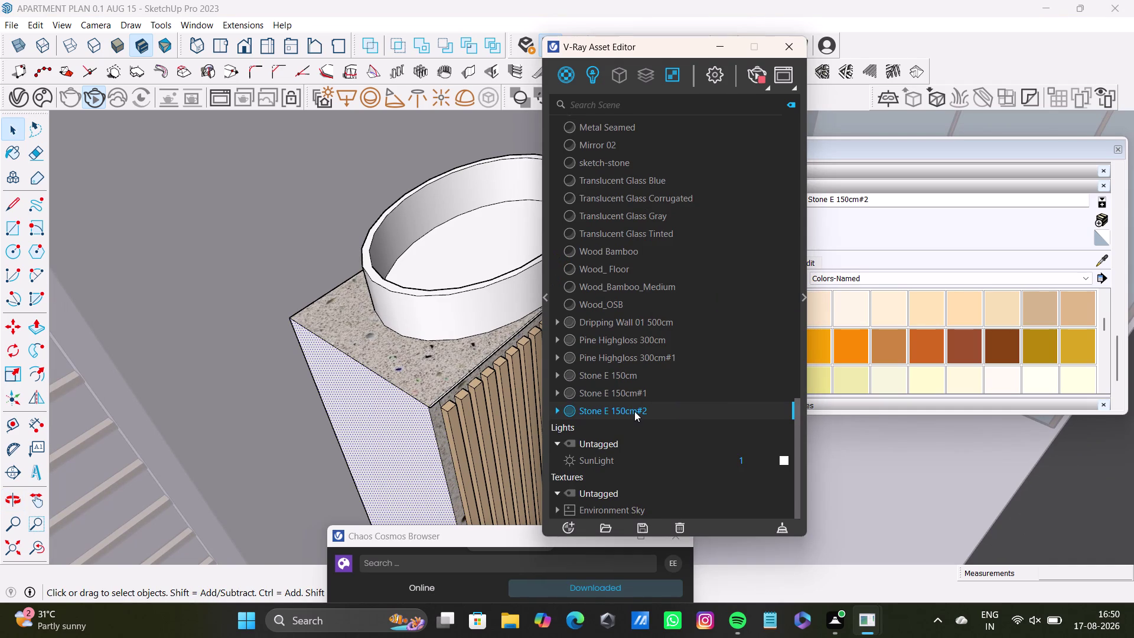
right_click(635, 411)
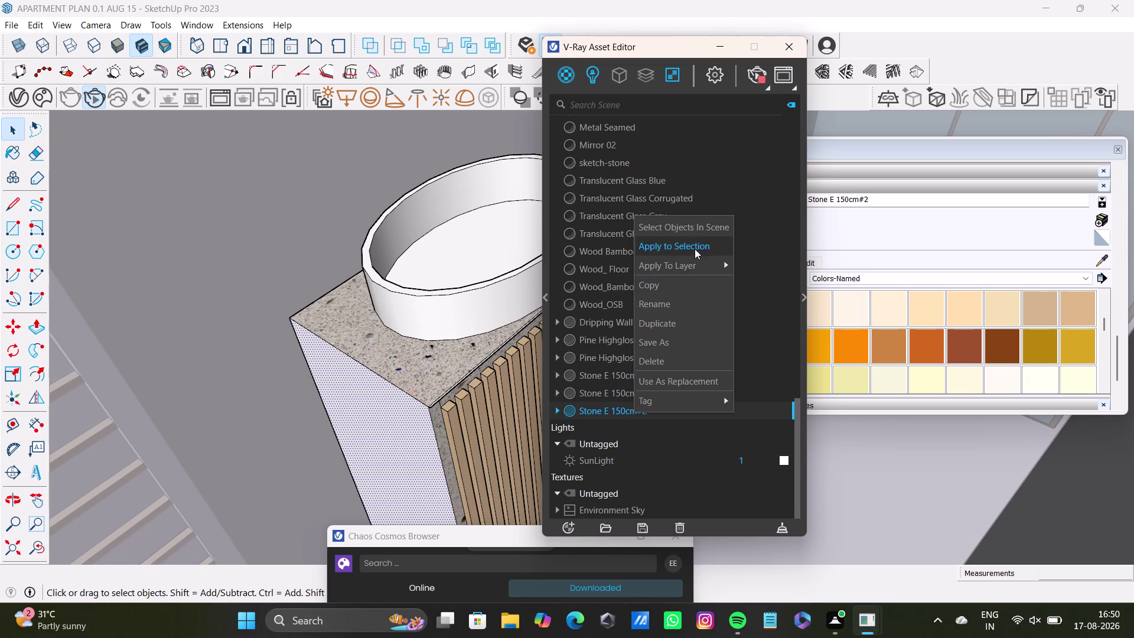
click(694, 249)
scroll(down, 3)
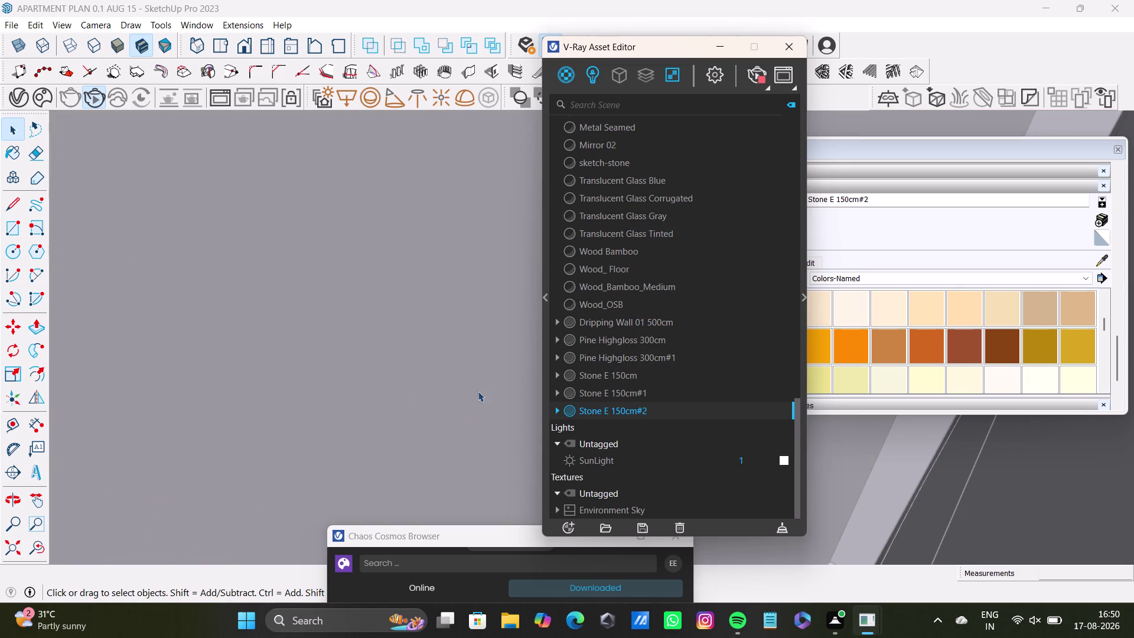
Zoom in on the stone-clad panel and select the thin strip along its top edge.
click(40, 551)
scroll(up, 3)
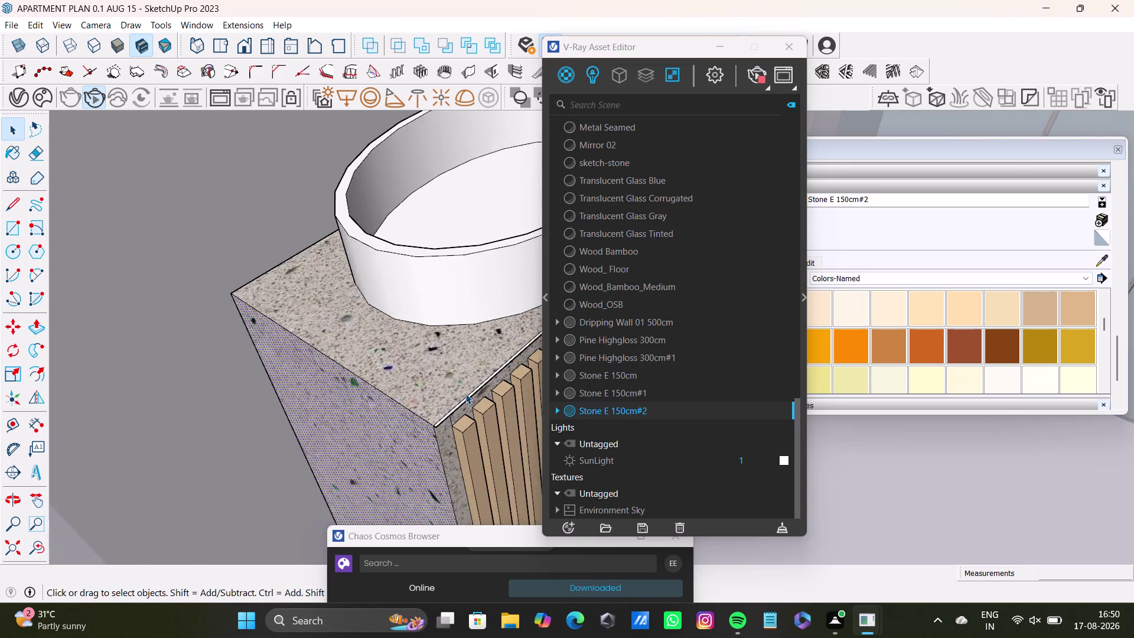
scroll(up, 3)
middle_drag(471, 384, 455, 331)
scroll(up, 3)
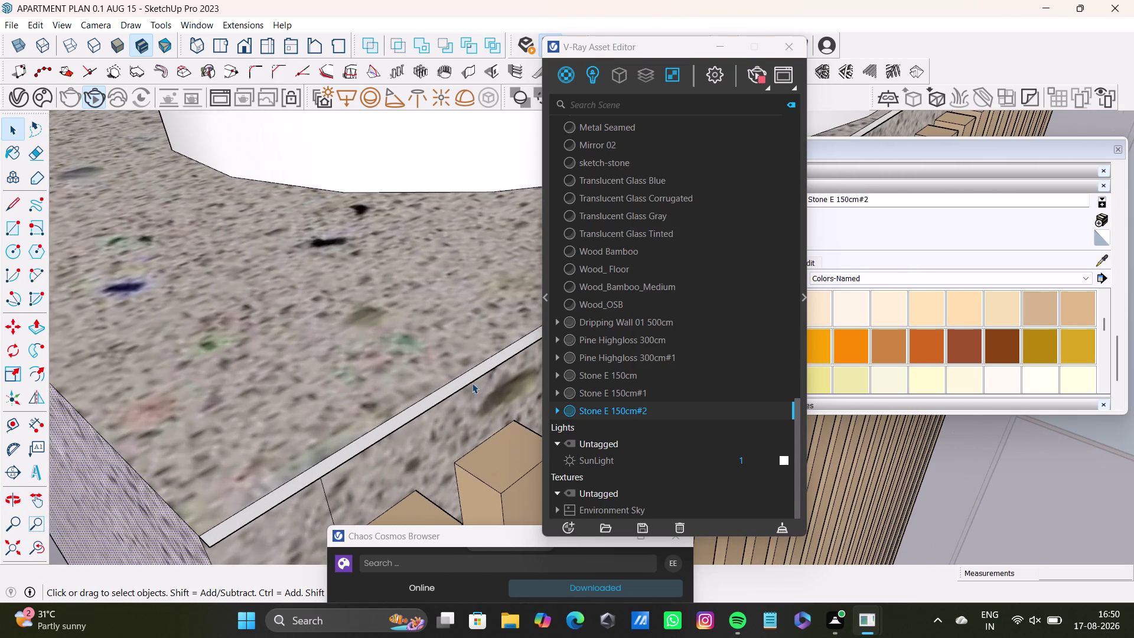
click(485, 369)
right_click(598, 407)
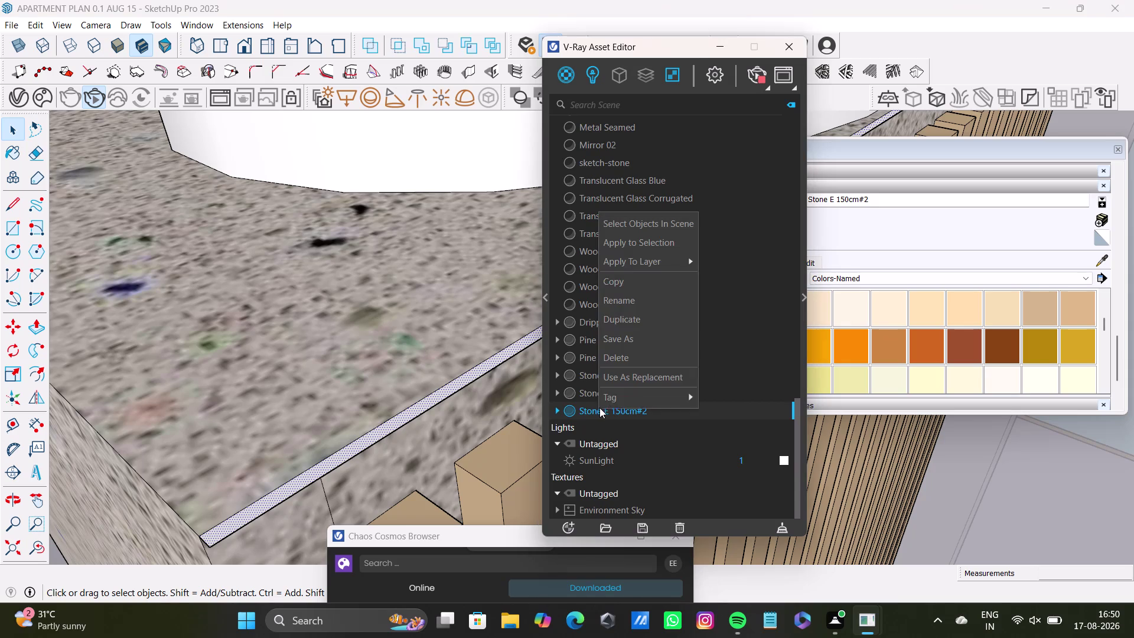
click(615, 246)
Orbit around the stone-clad cabinet and countertop to check the finish.
scroll(down, 3)
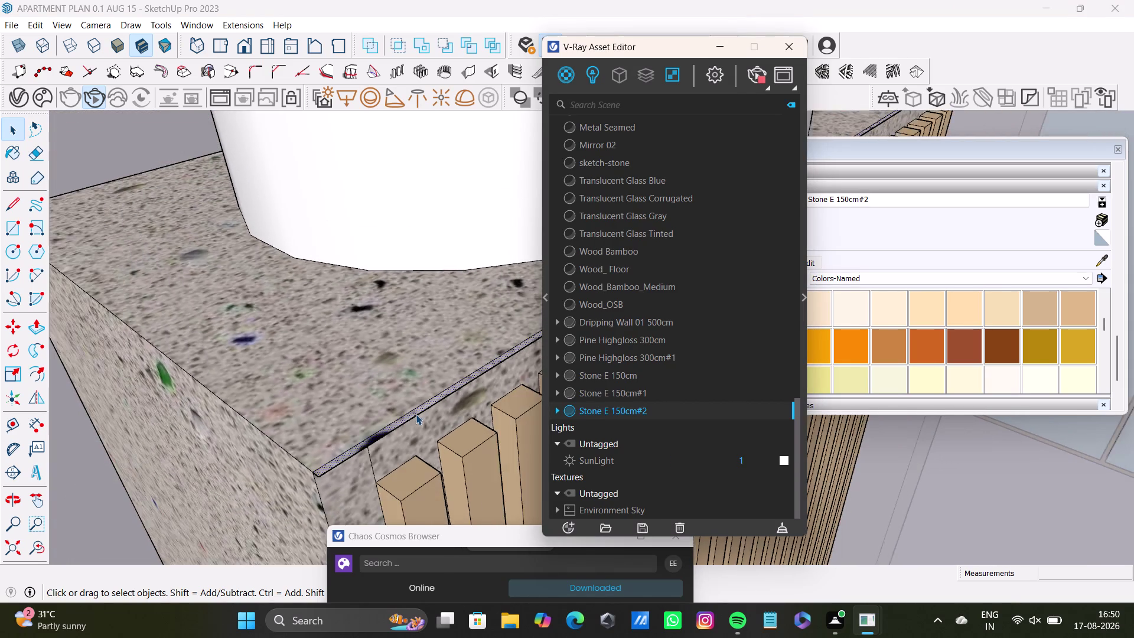
scroll(down, 3)
scroll(down, 3)
middle_drag(408, 393, 363, 505)
scroll(down, 3)
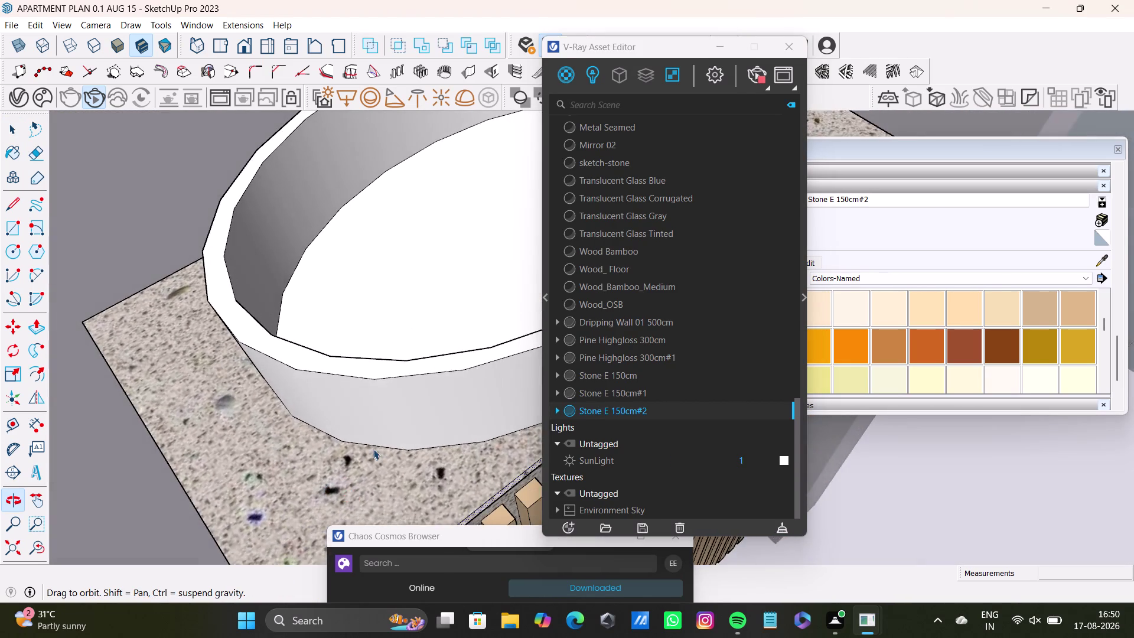
scroll(down, 3)
middle_drag(300, 435, 559, 393)
scroll(down, 3)
middle_drag(324, 430, 483, 354)
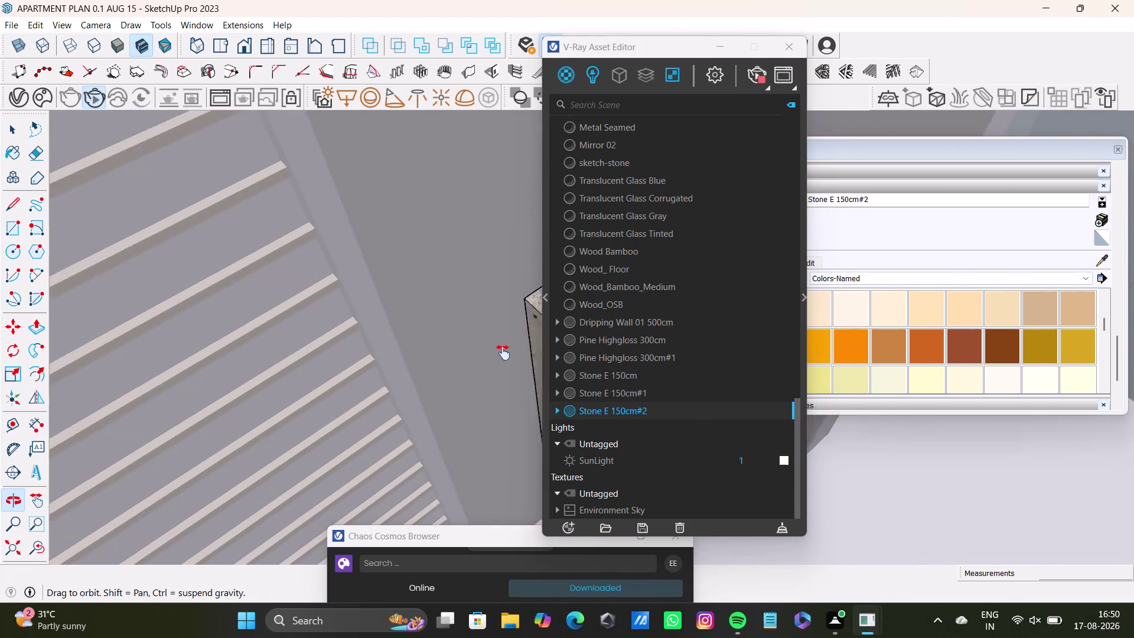
Zoom in on the slatted panel and open its group and nested slat group for editing.
middle_drag(483, 354, 506, 352)
scroll(down, 3)
middle_drag(490, 371, 518, 474)
scroll(down, 3)
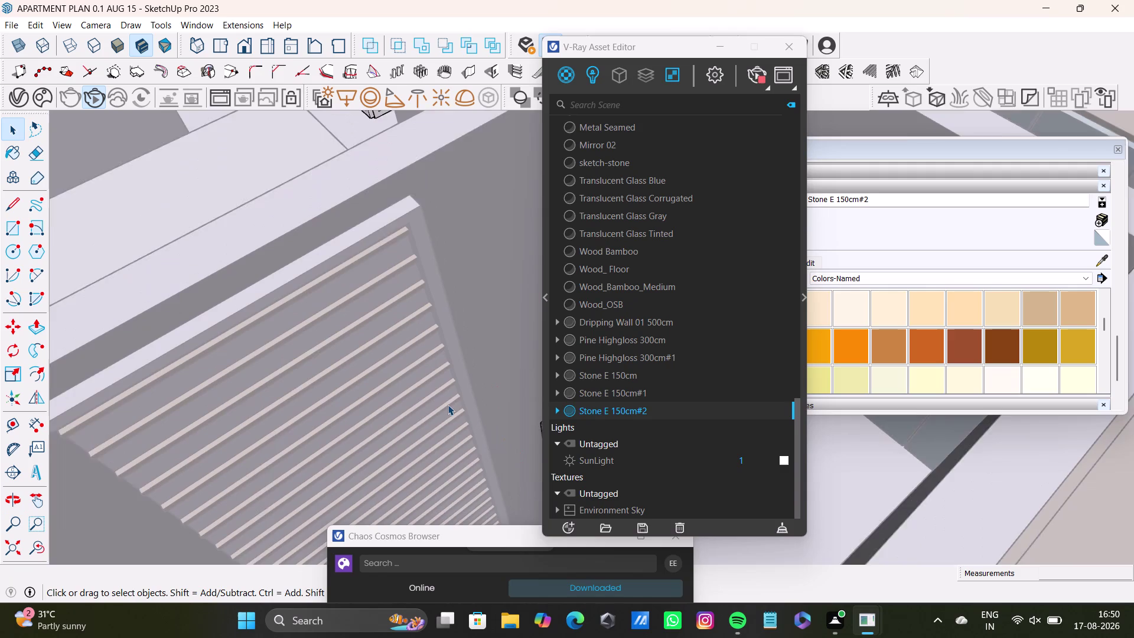
scroll(down, 3)
key(space)
scroll(down, 3)
scroll(down, 3)
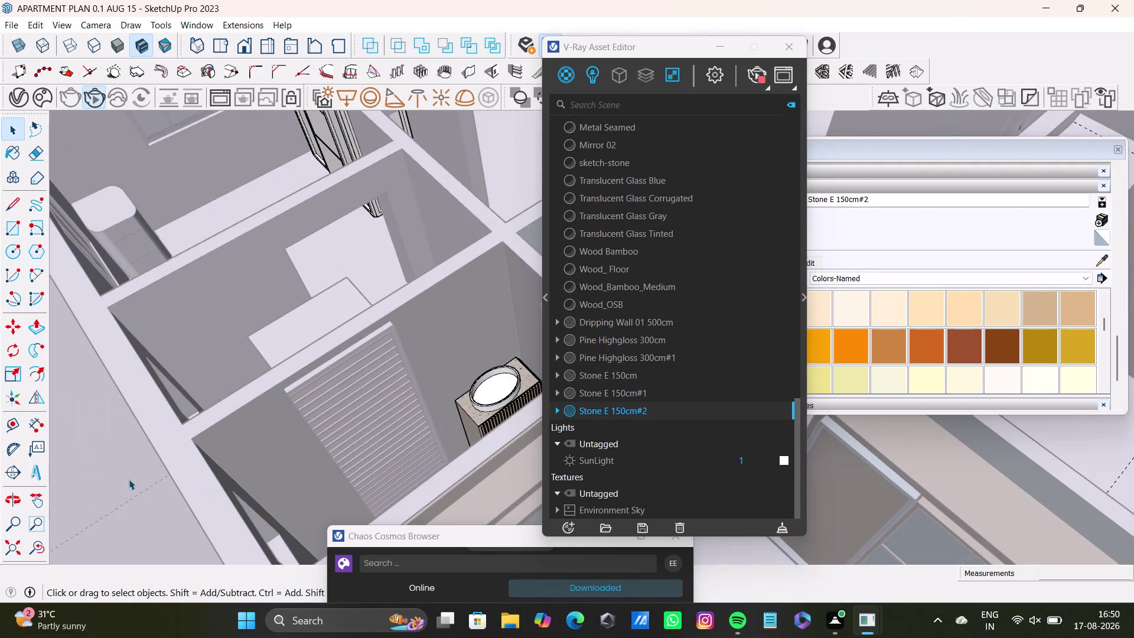
click(128, 479)
triple_click(139, 466)
scroll(up, 3)
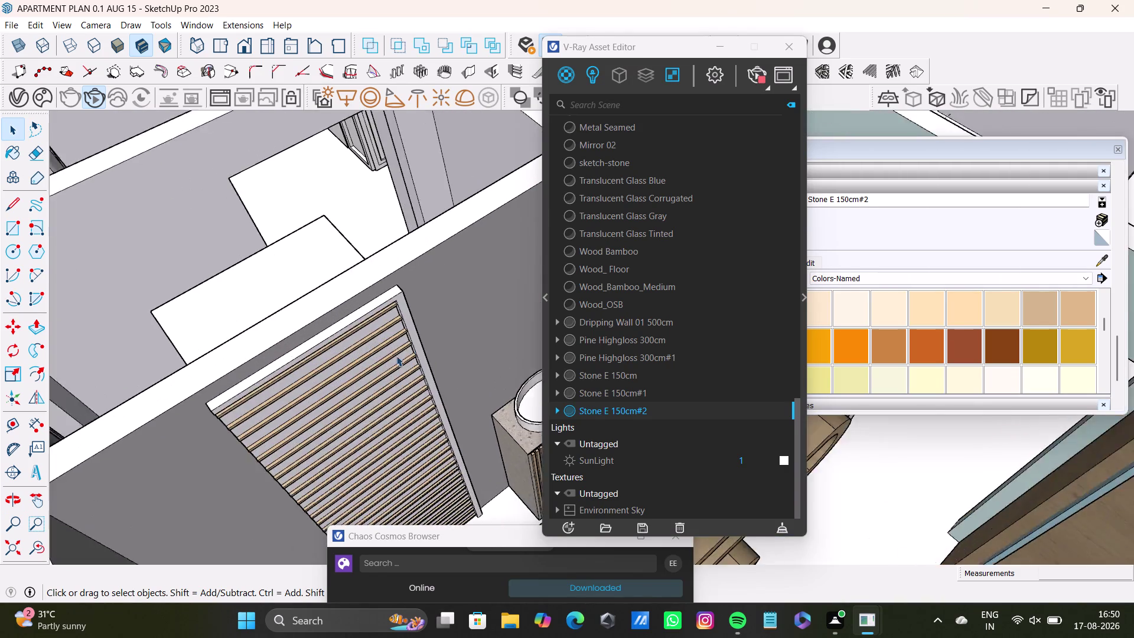
scroll(up, 3)
scroll(up, 3)
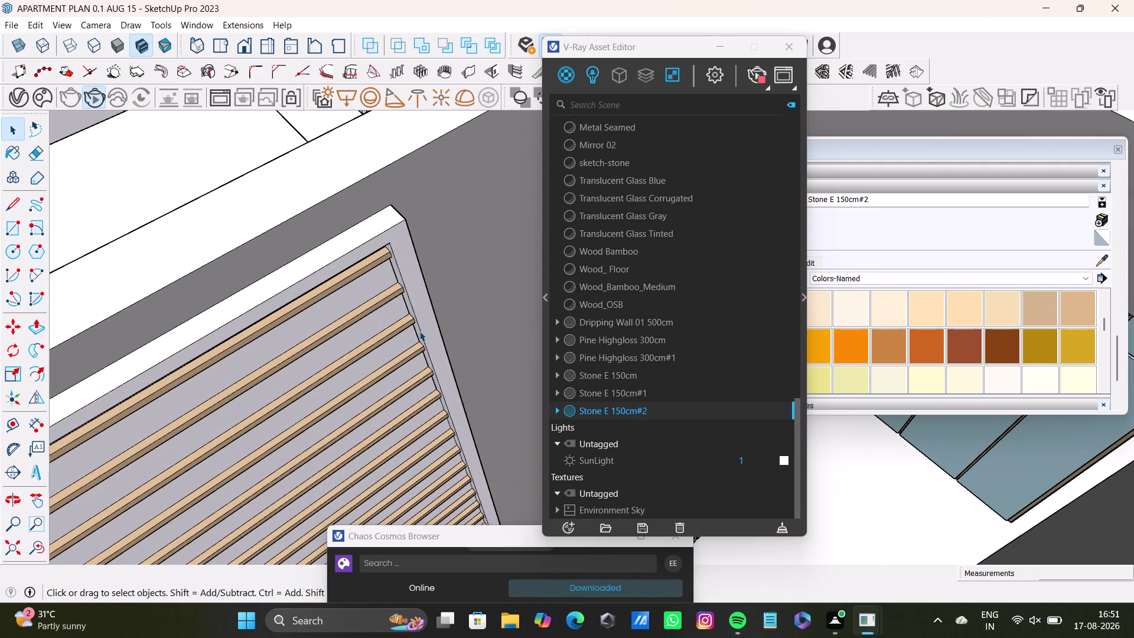
click(377, 283)
double_click(381, 287)
click(380, 287)
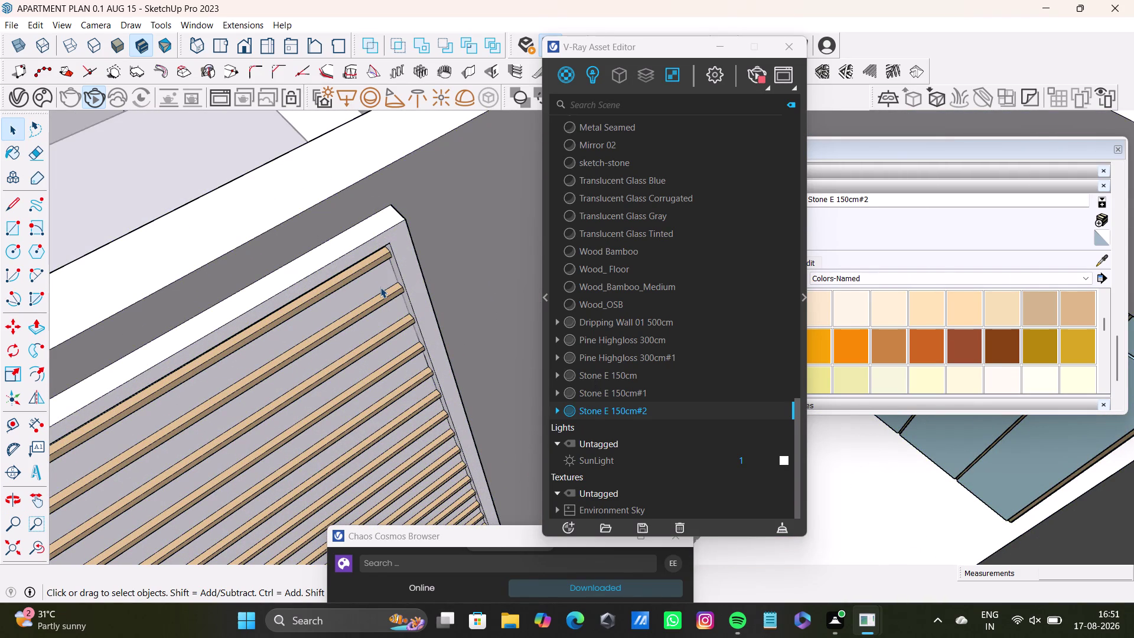
double_click(380, 287)
Select the gap faces between the top slats and the faces along the panel's edge.
click(382, 287)
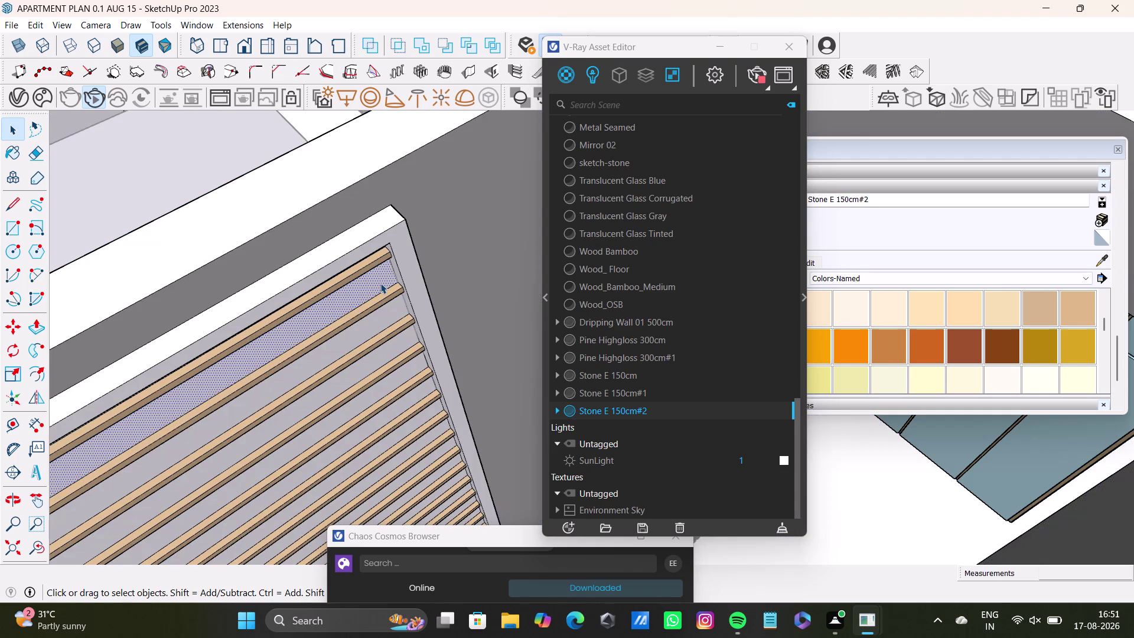
click(388, 314)
middle_drag(405, 336, 375, 186)
scroll(up, 3)
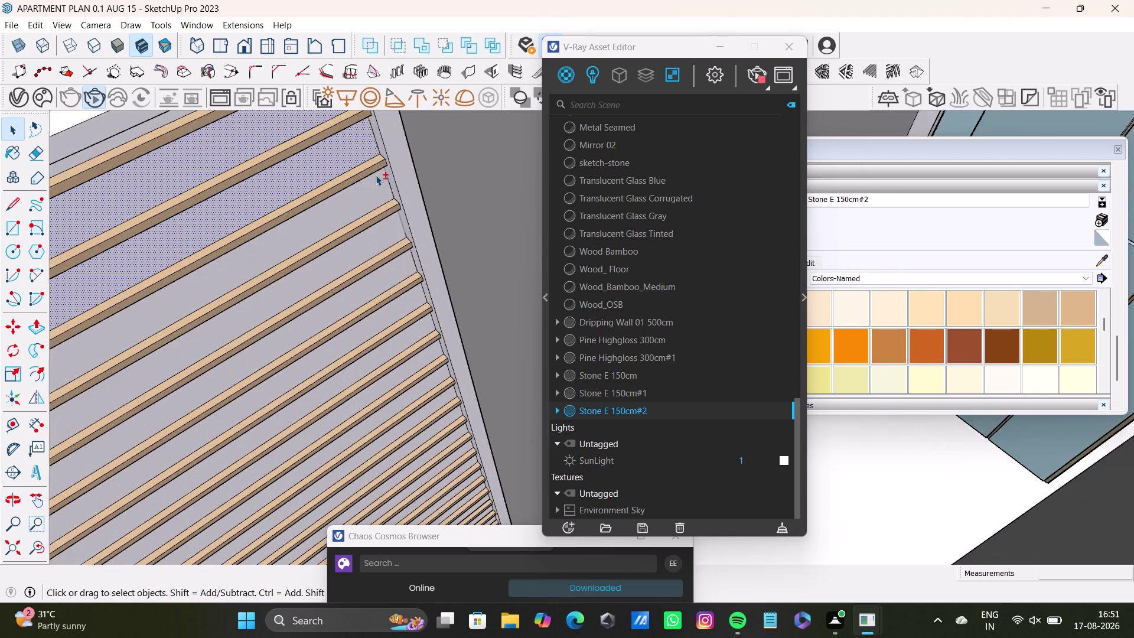
scroll(up, 3)
click(387, 130)
middle_drag(377, 176, 418, 310)
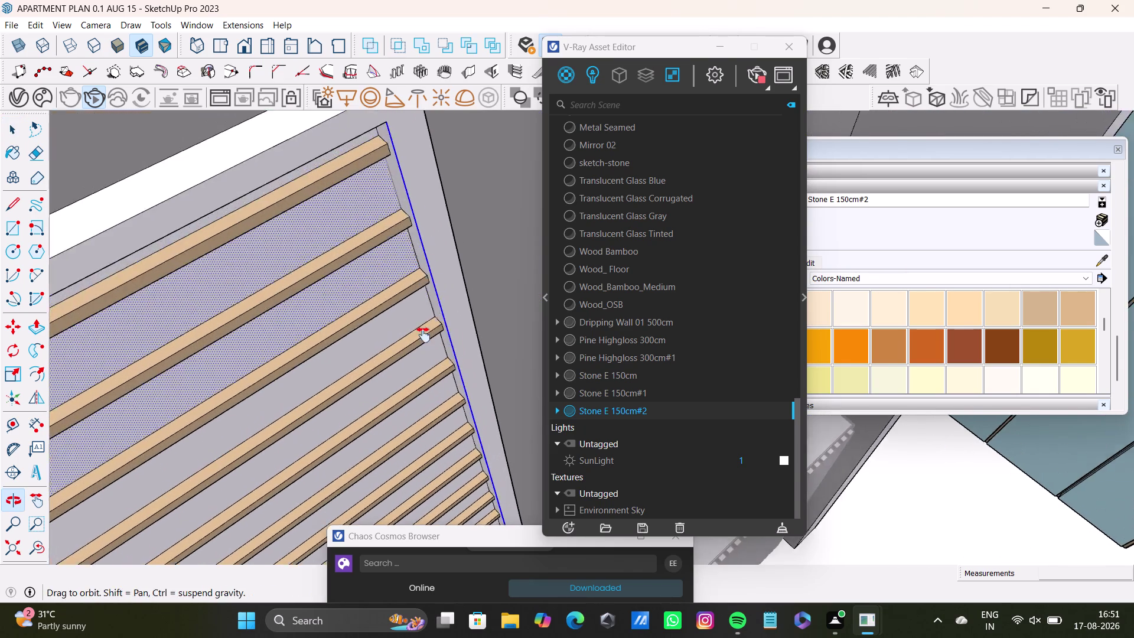
middle_drag(418, 310, 426, 338)
scroll(up, 3)
click(387, 172)
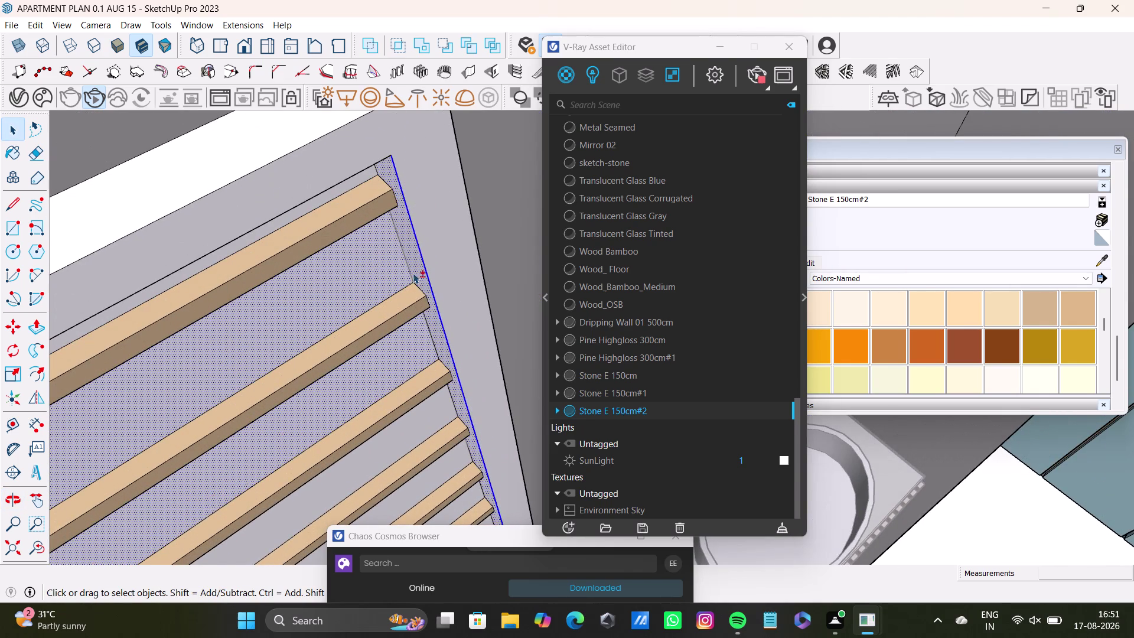
scroll(down, 3)
middle_drag(424, 308, 408, 170)
scroll(down, 3)
middle_drag(422, 290, 418, 194)
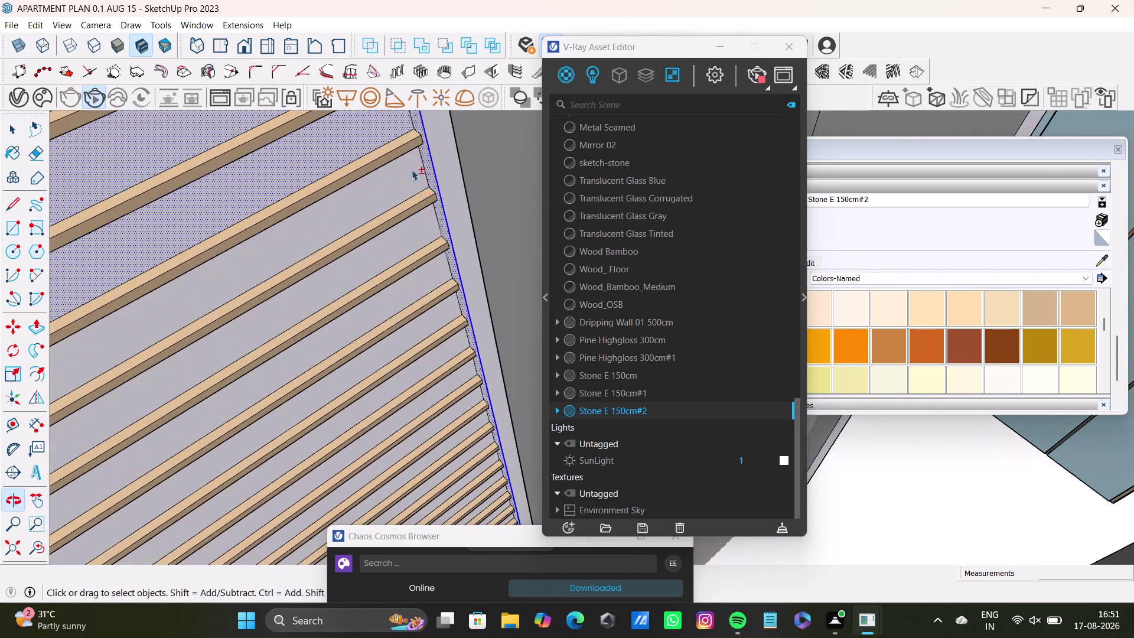
click(408, 166)
click(426, 222)
click(431, 274)
click(443, 305)
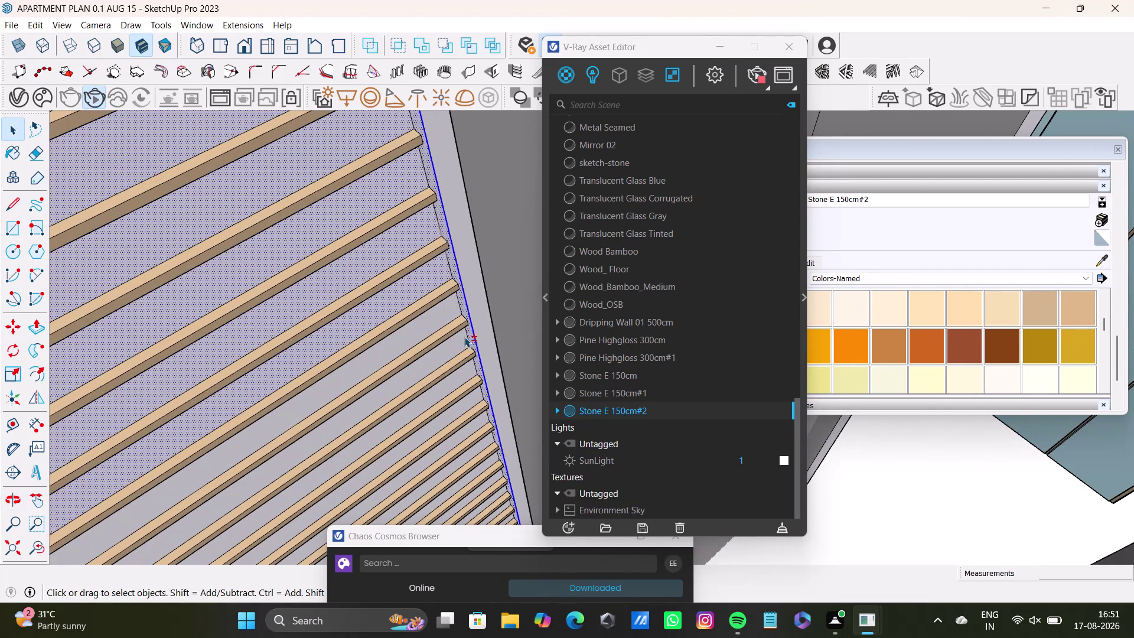
Add the next run of backing faces between the slats to the selection.
click(462, 343)
click(472, 376)
click(483, 408)
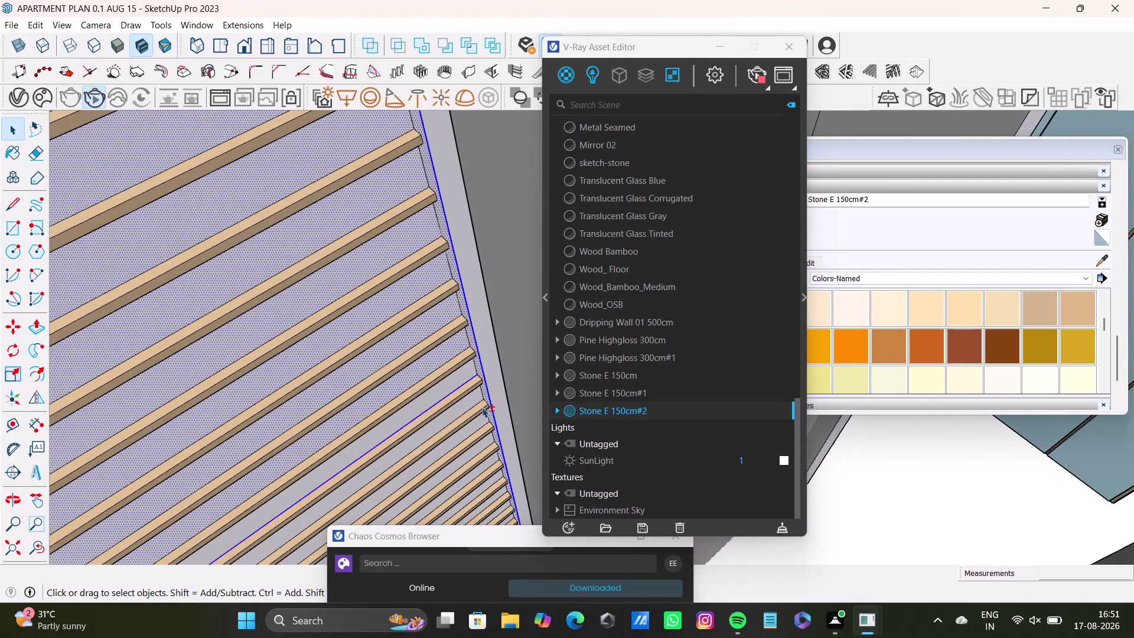
scroll(up, 3)
middle_drag(476, 395, 454, 276)
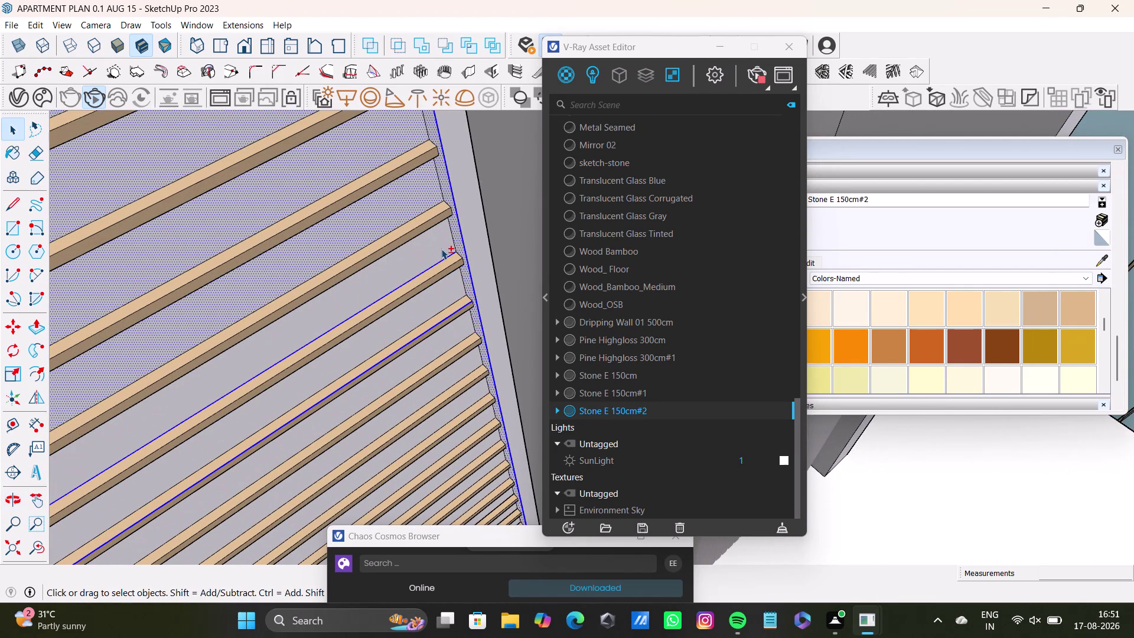
click(441, 249)
click(449, 292)
click(454, 332)
click(465, 367)
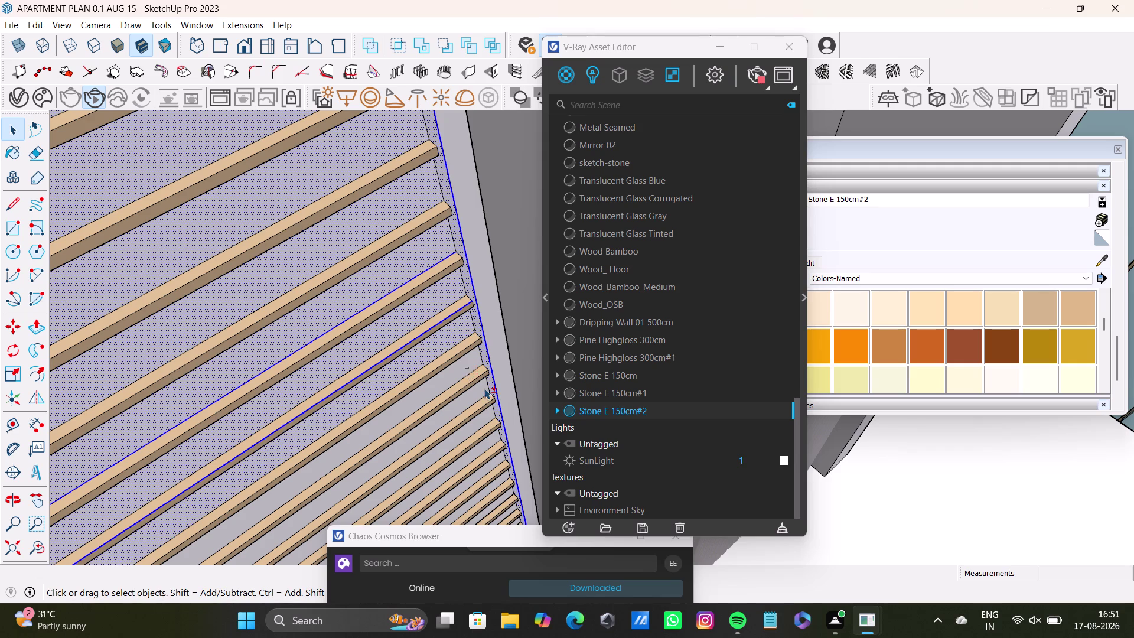
click(484, 392)
click(481, 392)
click(472, 369)
click(478, 391)
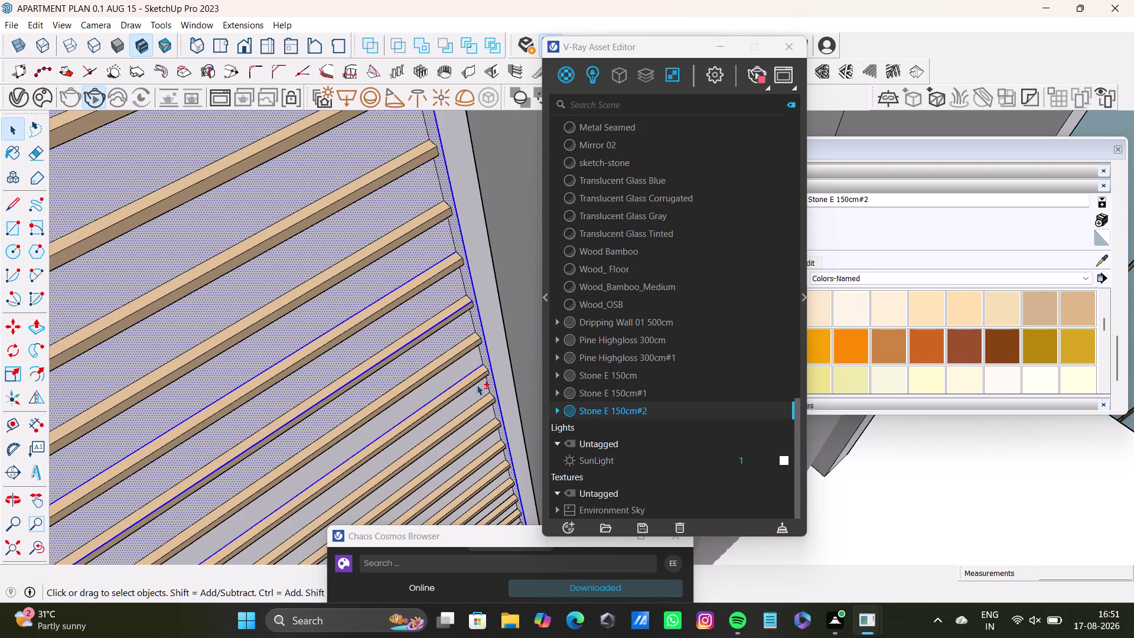
click(472, 362)
Move further along the wall and add the remaining backing faces to the selection.
scroll(down, 3)
middle_drag(473, 391, 461, 231)
scroll(up, 3)
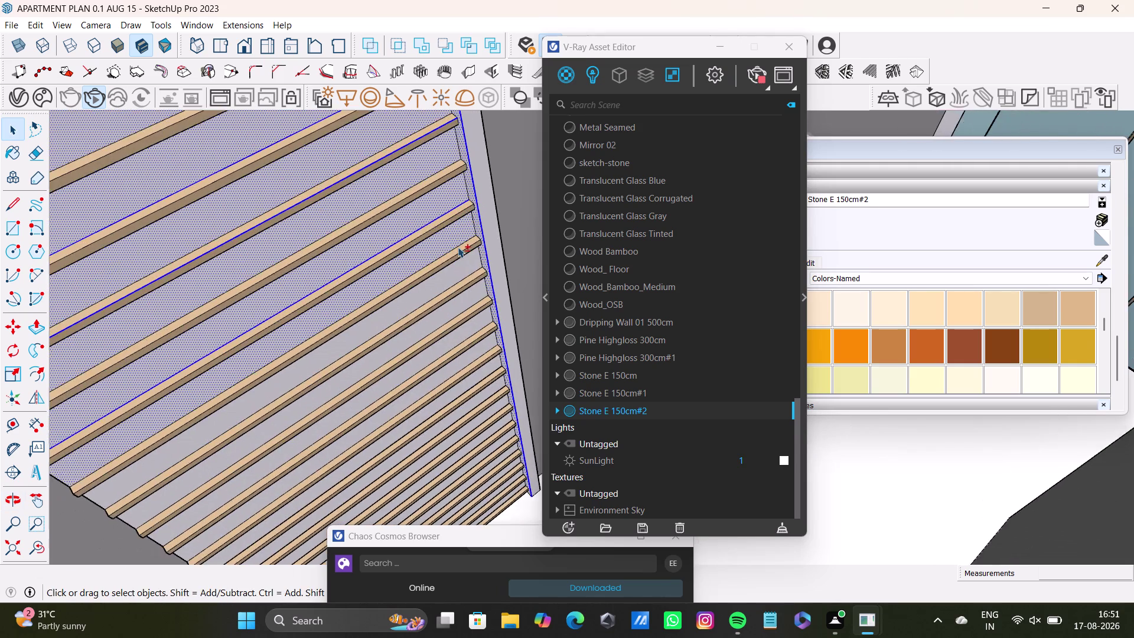
scroll(up, 3)
middle_drag(458, 255, 417, 110)
click(422, 132)
click(440, 196)
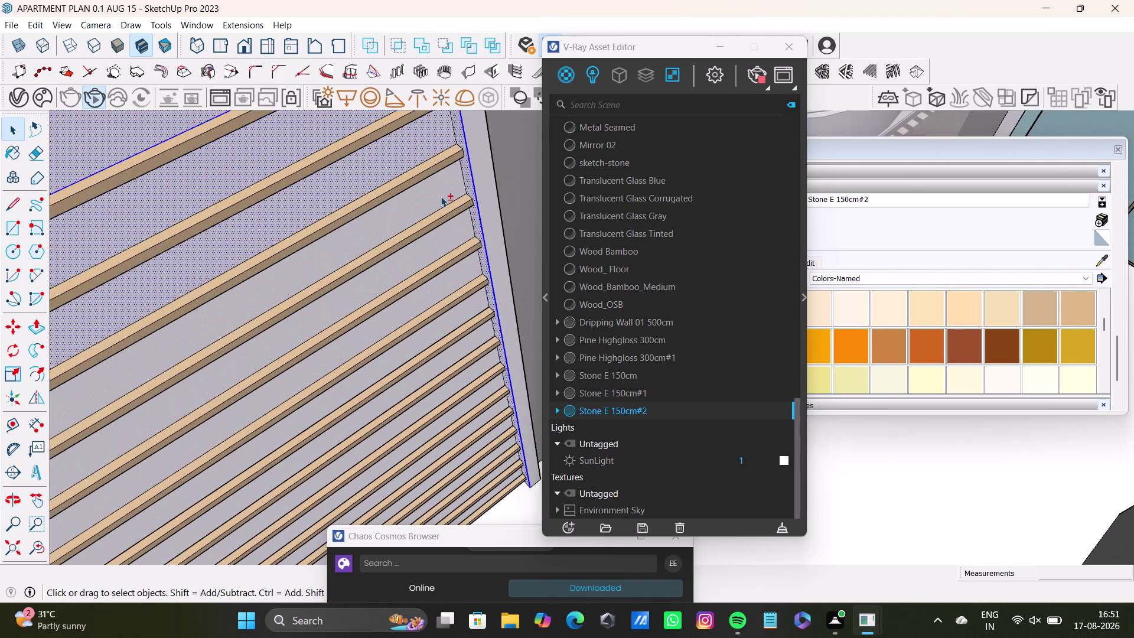
click(445, 231)
click(456, 268)
click(467, 308)
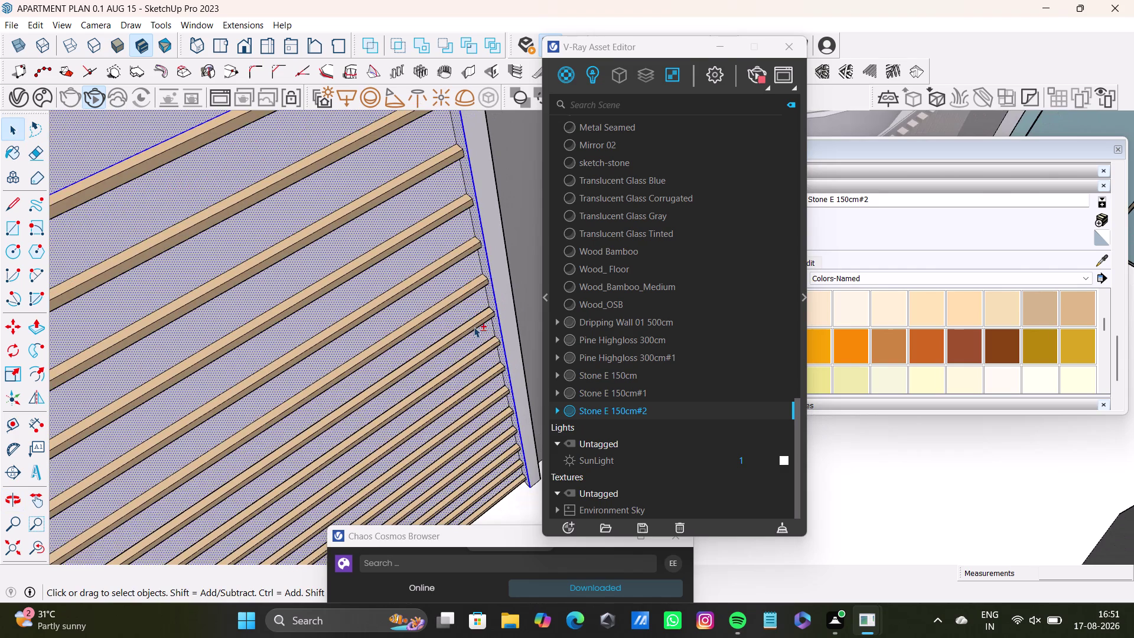
click(521, 413)
Apply Stone E 150cm#2 to the selected backing faces and orbit out to inspect the panel.
right_click(619, 414)
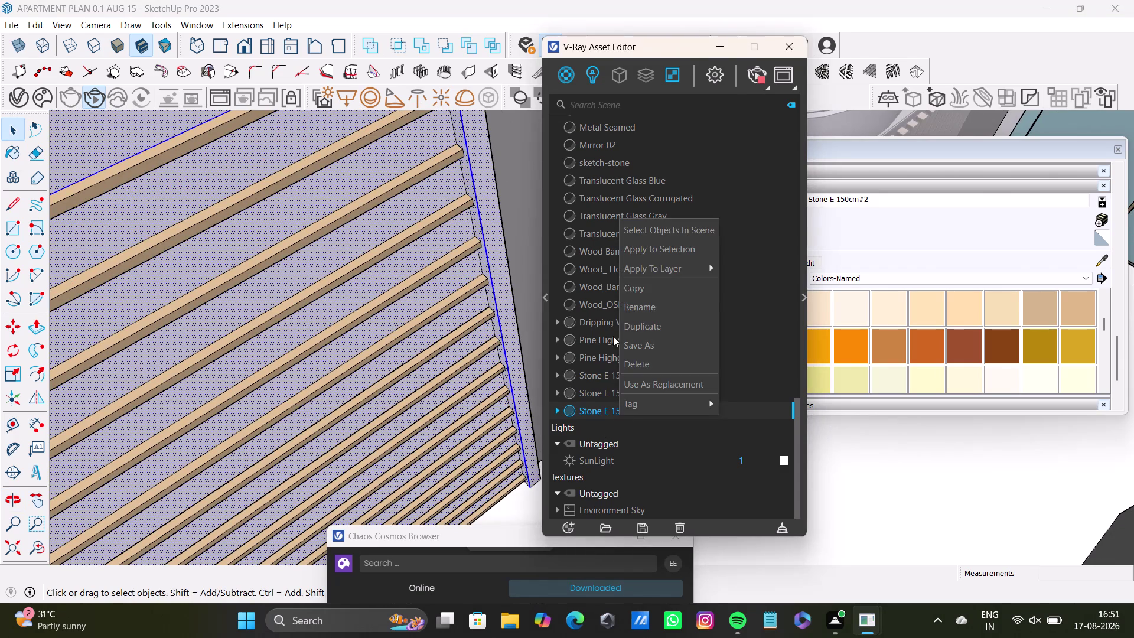
click(654, 250)
scroll(down, 3)
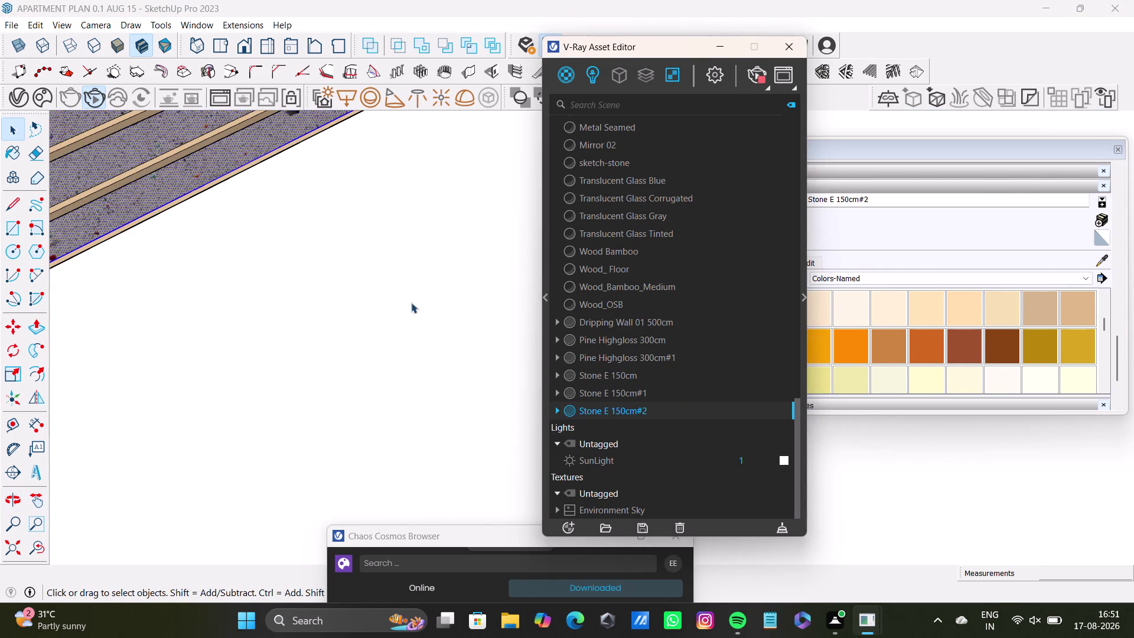
scroll(down, 3)
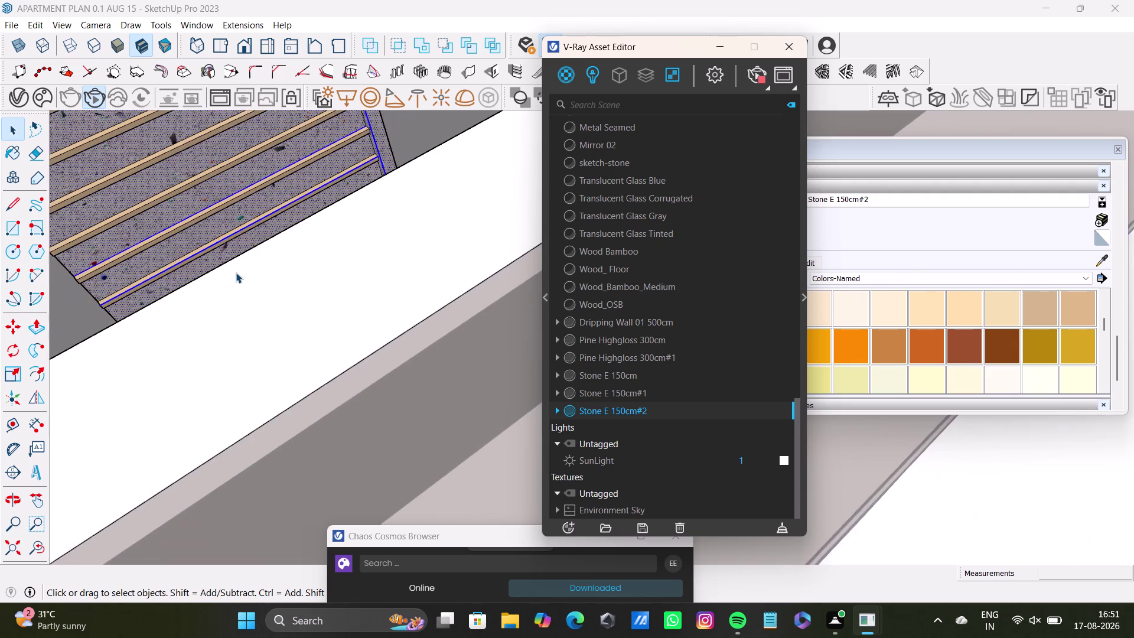
scroll(down, 3)
middle_drag(243, 185, 468, 352)
middle_drag(448, 343, 402, 386)
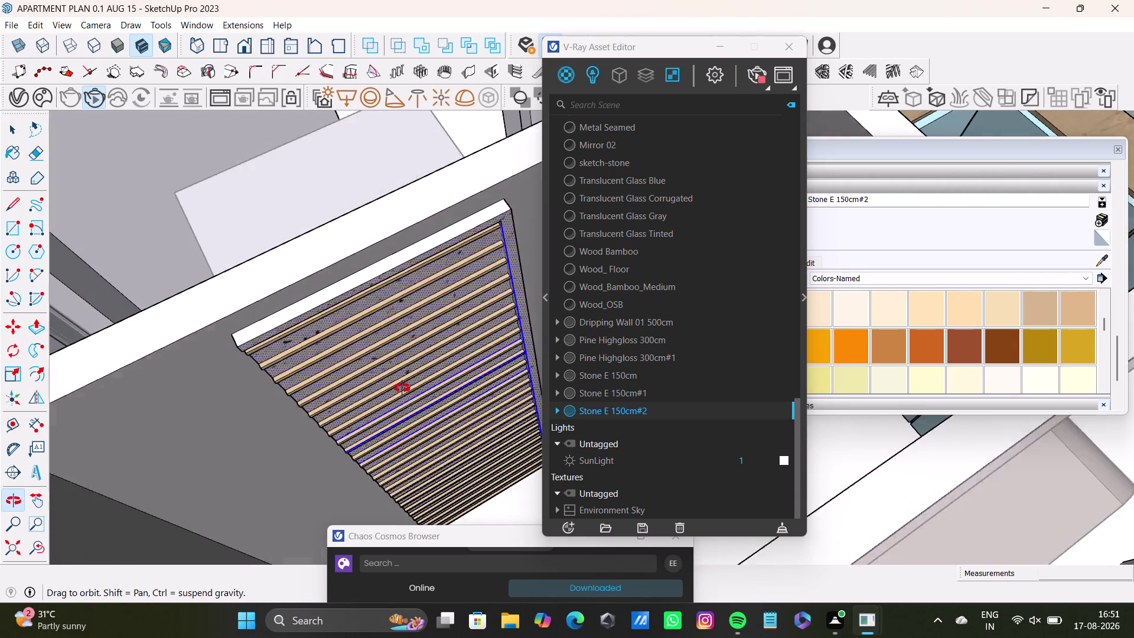
middle_drag(402, 386, 402, 392)
Clear the selection and apply Stone E 150cm#2 to another face.
click(457, 250)
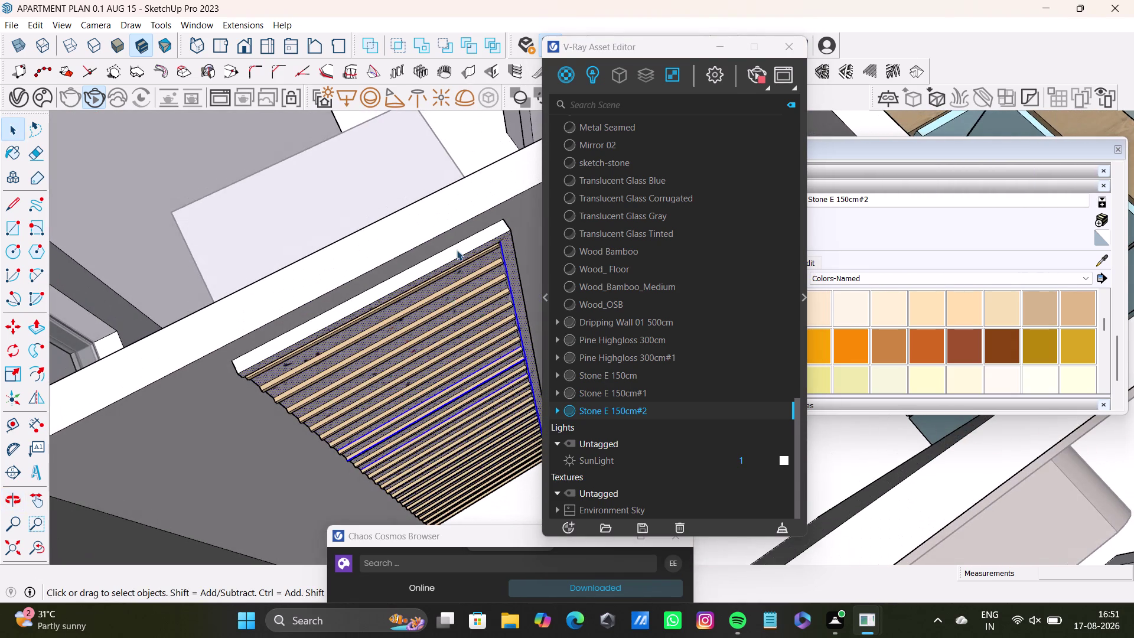
drag(644, 414, 628, 404)
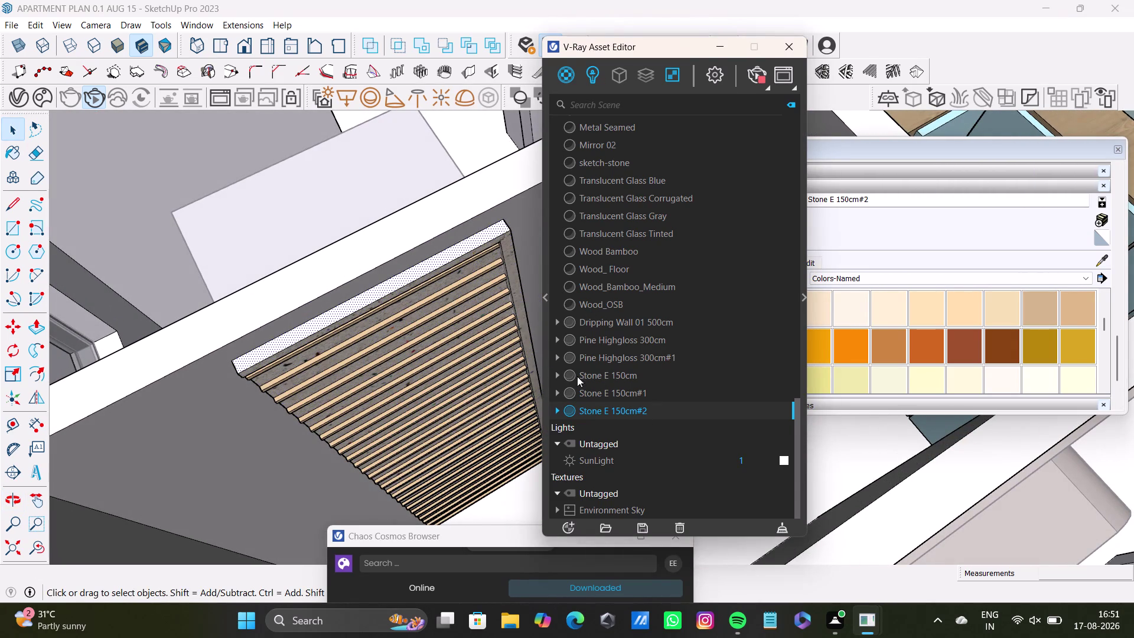
right_click(595, 411)
click(611, 247)
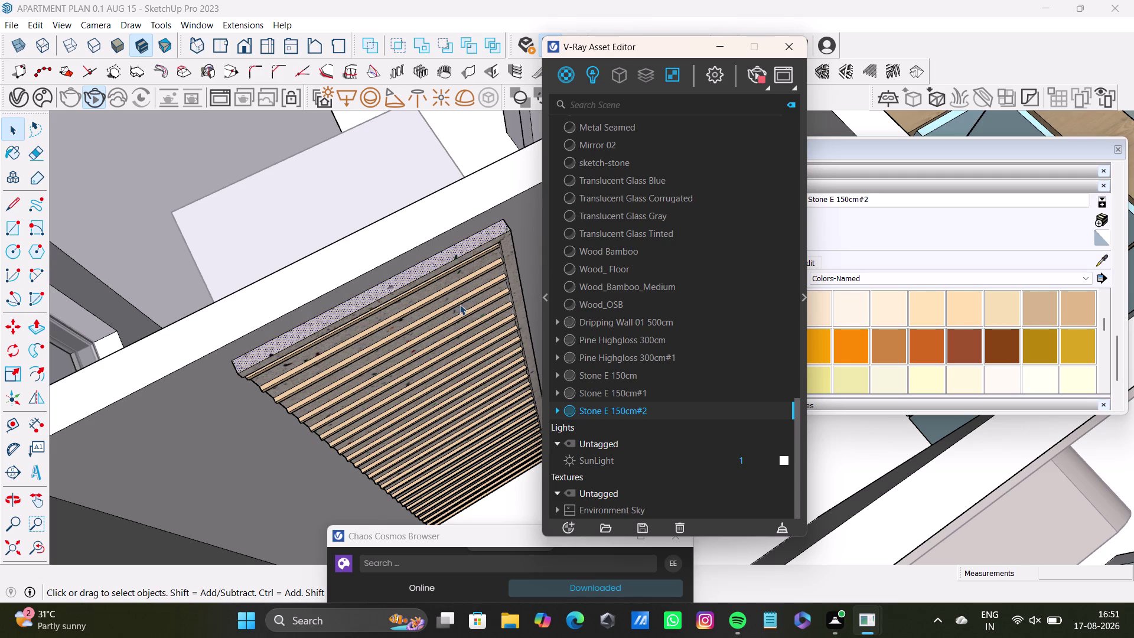
Zoom toward the panel's top edge and select the slab face along the top.
scroll(up, 3)
middle_drag(445, 280, 492, 248)
scroll(up, 3)
middle_drag(420, 226, 376, 226)
click(418, 225)
click(420, 219)
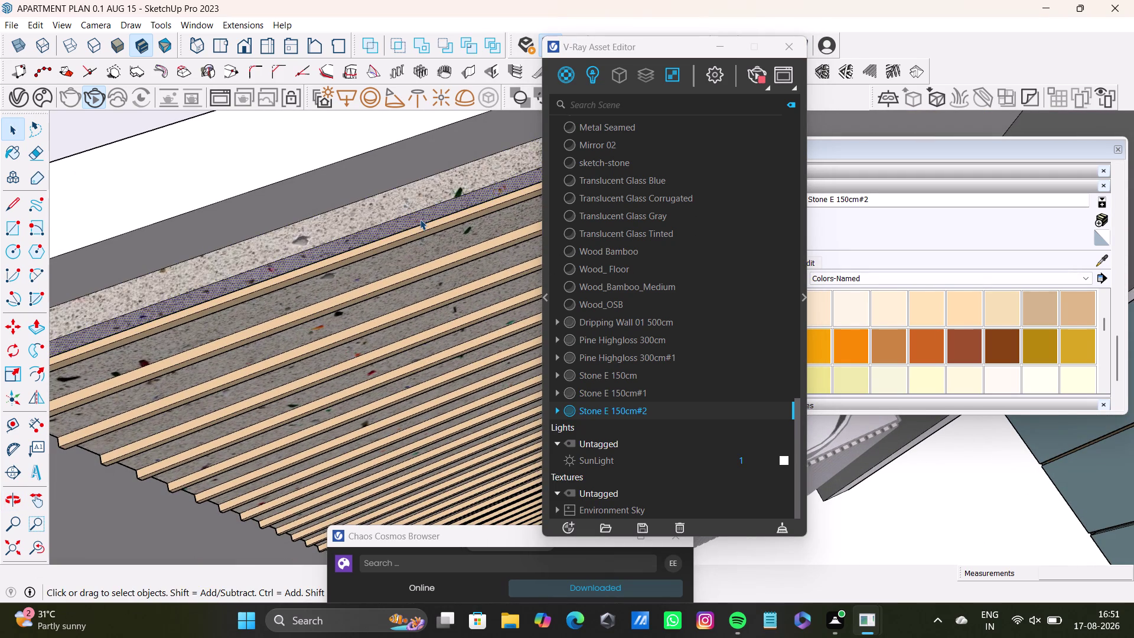
Push/Pull the stone slab's top and side edge faces to new depths.
key(p)
drag(419, 219, 492, 357)
drag(418, 211, 521, 449)
scroll(down, 3)
middle_drag(498, 427, 528, 253)
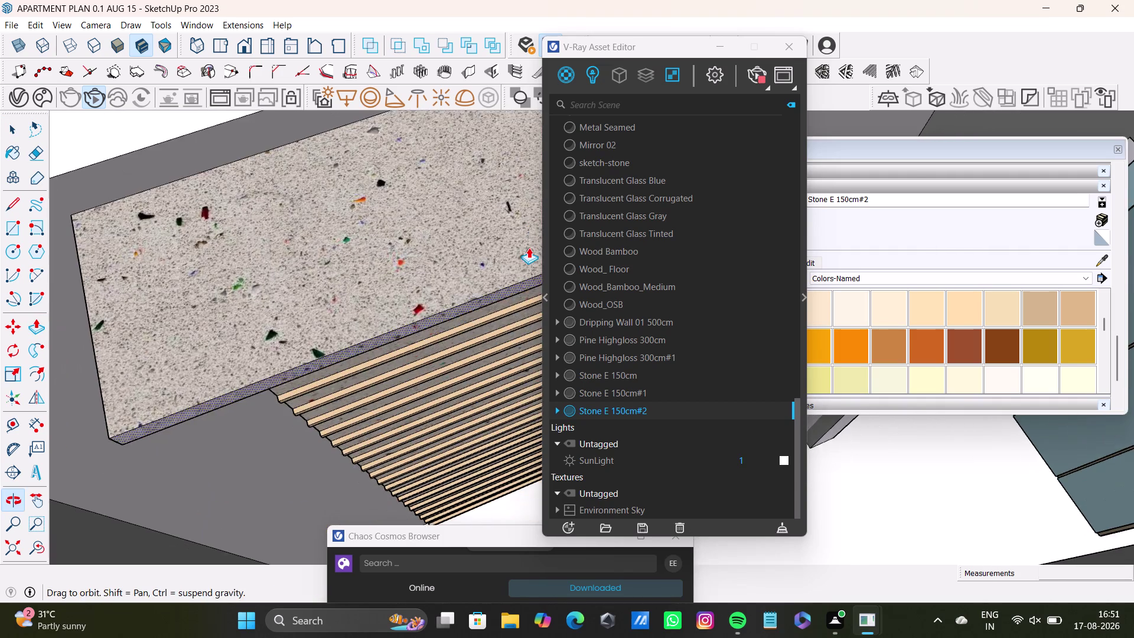
middle_drag(431, 299, 553, 127)
drag(621, 52, 879, 108)
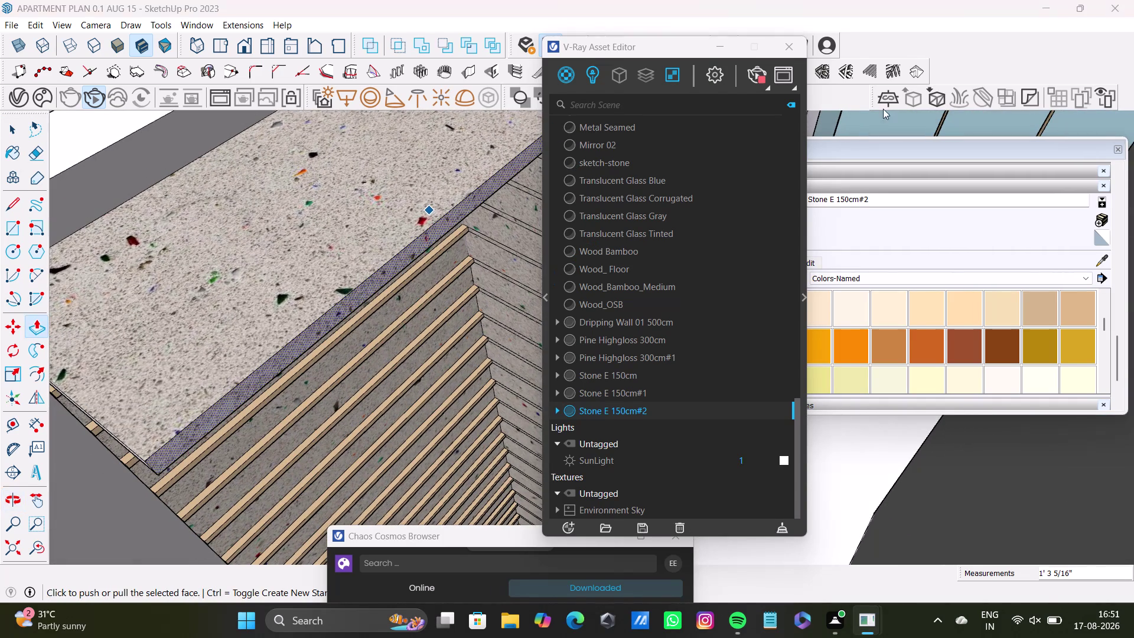
drag(879, 108, 883, 109)
drag(633, 37, 750, 130)
drag(674, 51, 917, 157)
Orbit around the slatted unit and push/pull the slab's other edge face.
scroll(down, 3)
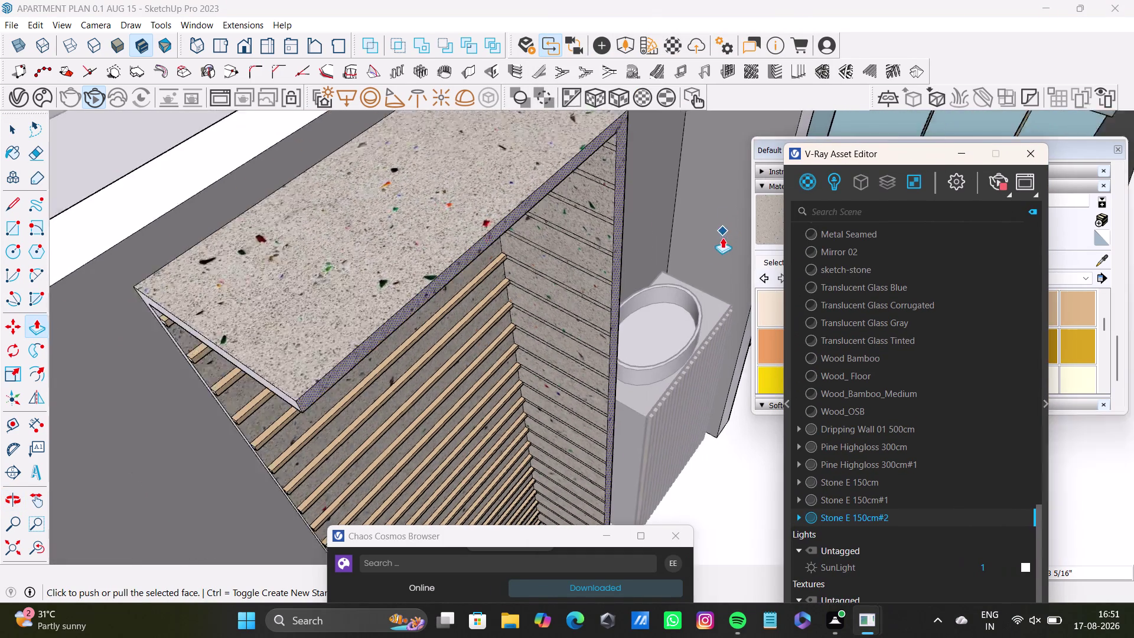
scroll(down, 3)
middle_drag(696, 284, 645, 245)
scroll(up, 3)
middle_drag(514, 254, 475, 272)
scroll(up, 3)
middle_drag(467, 198, 426, 198)
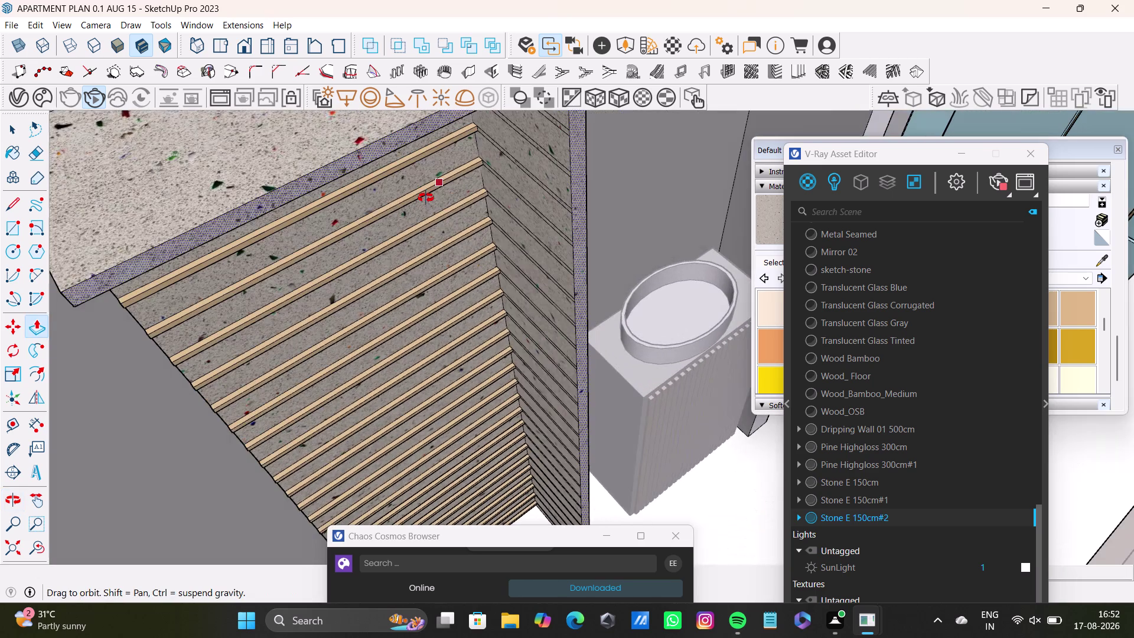
middle_drag(425, 197, 425, 196)
drag(379, 134, 417, 176)
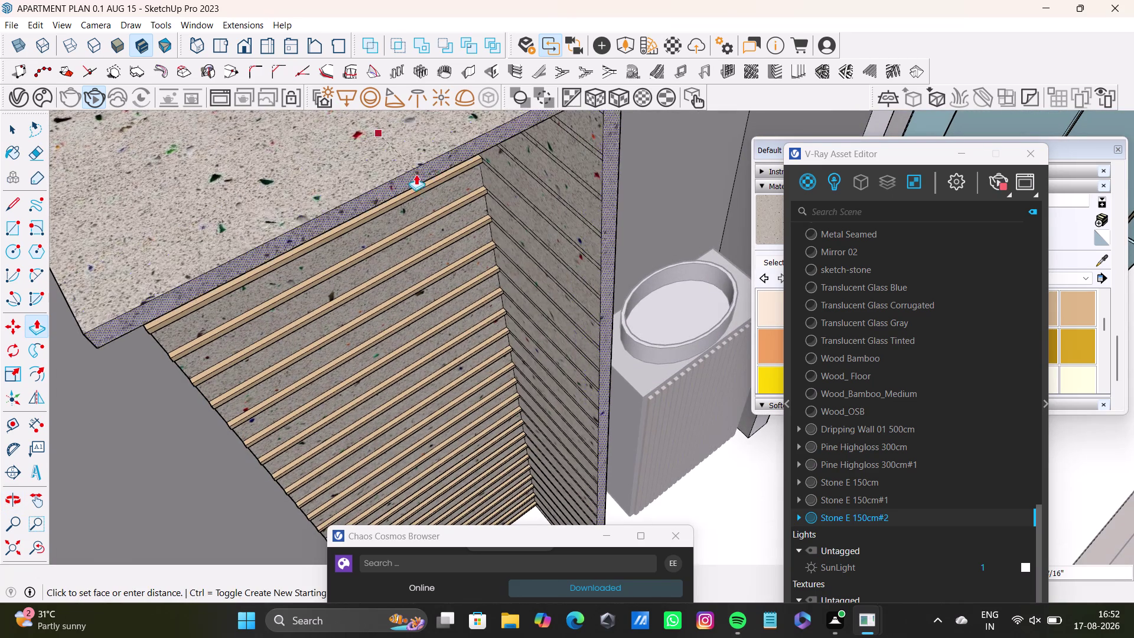
drag(416, 176, 429, 191)
scroll(down, 3)
View the slab's front corner and select its exposed edge face.
middle_drag(448, 245, 564, 193)
scroll(up, 3)
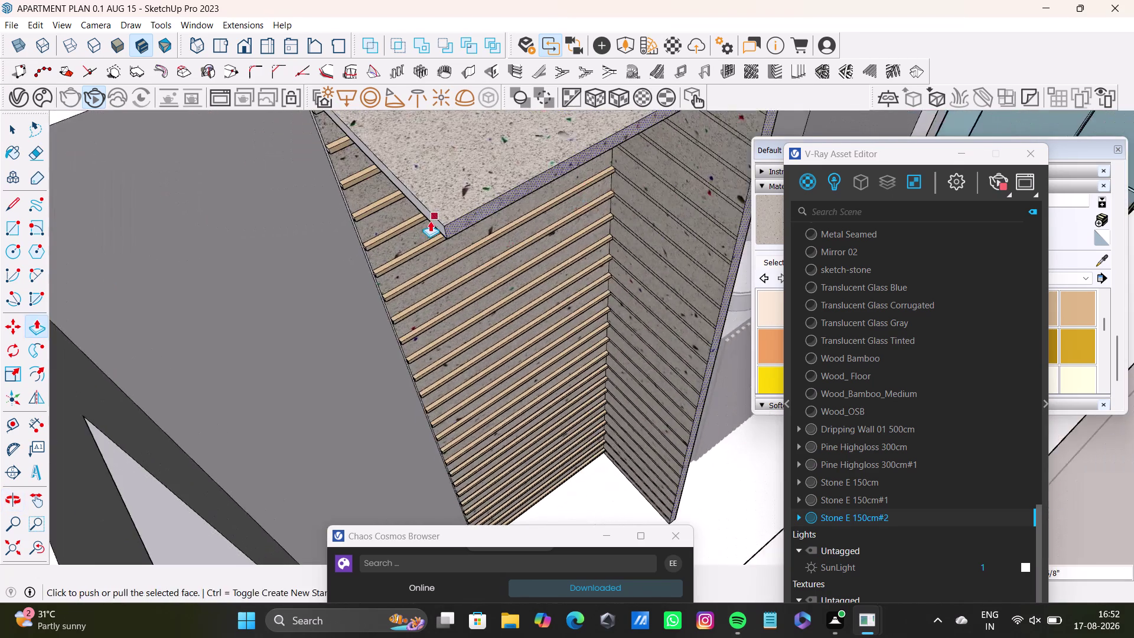
middle_drag(427, 221, 573, 198)
scroll(up, 3)
key(space)
click(223, 230)
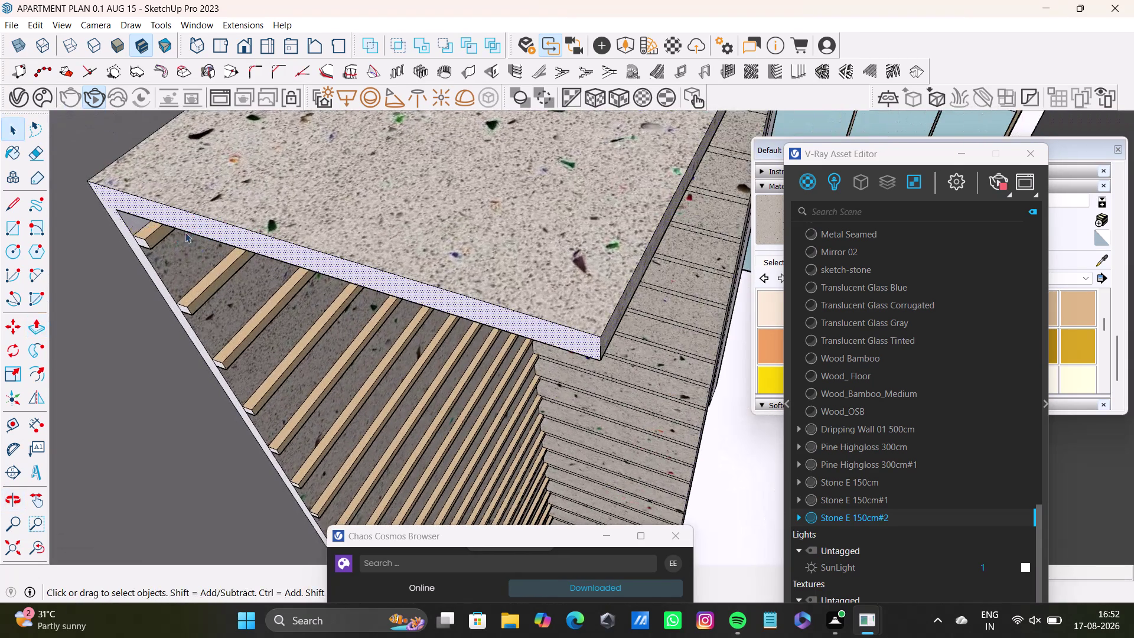
click(125, 234)
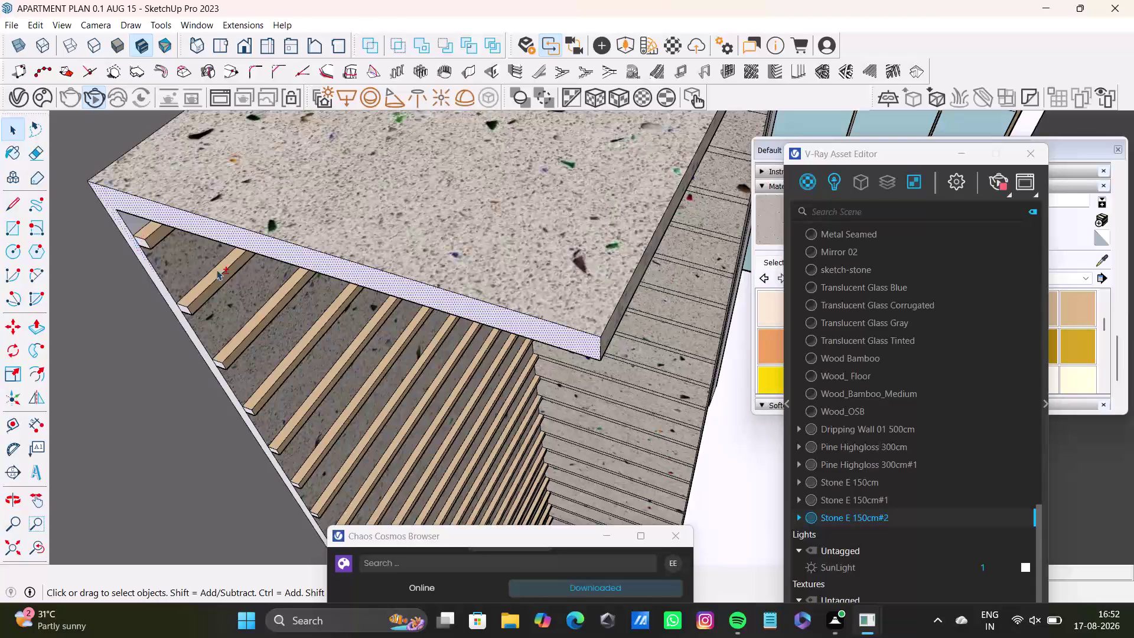
Apply Stone E 150cm#2 to the slab's edge faces in two passes, then view the whole unit.
right_click(865, 515)
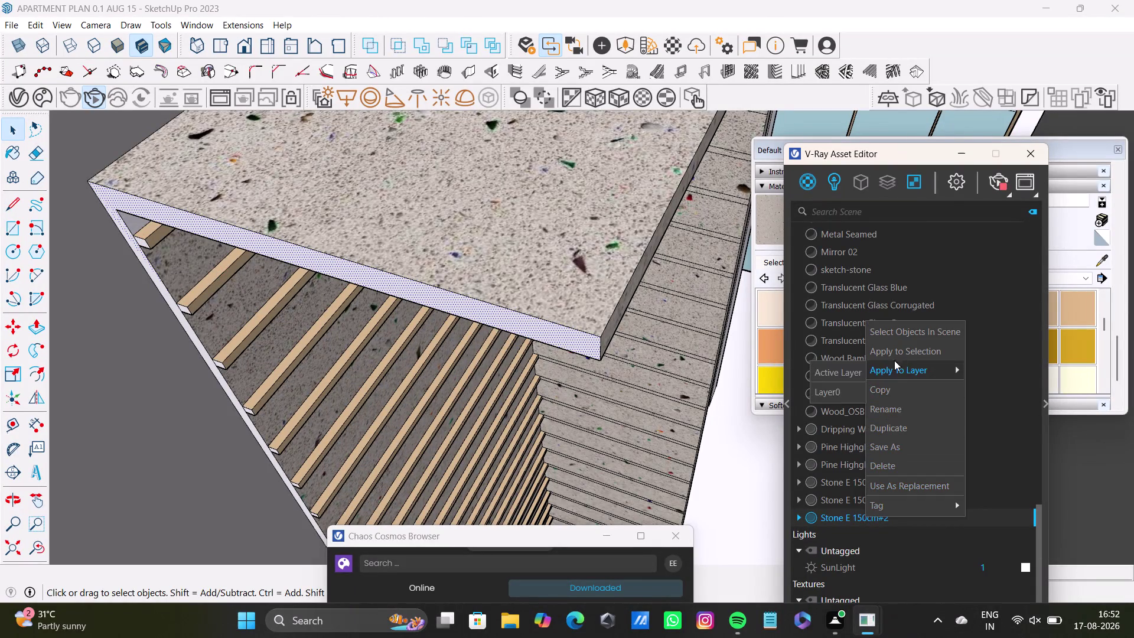
click(894, 352)
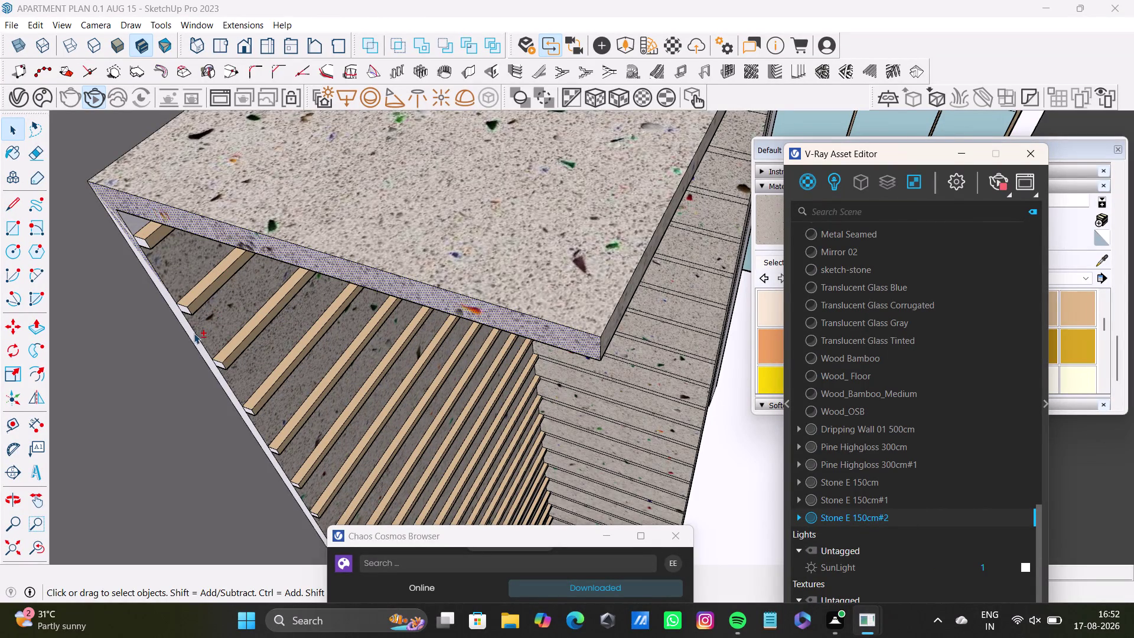
click(194, 335)
click(194, 343)
click(200, 344)
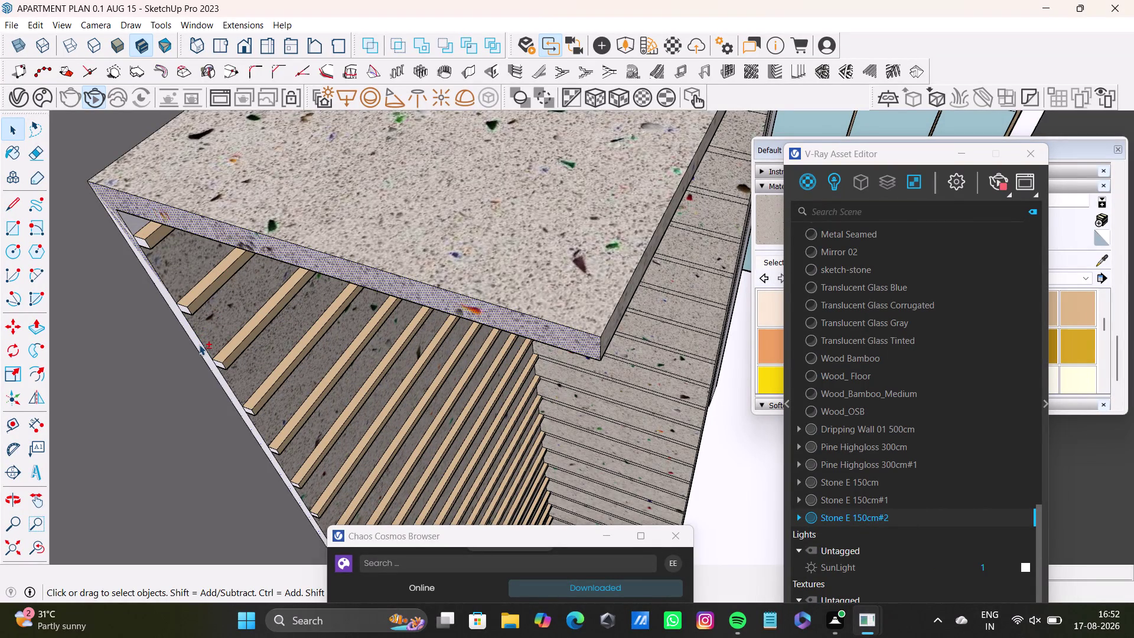
click(199, 344)
right_click(862, 517)
right_click(862, 517)
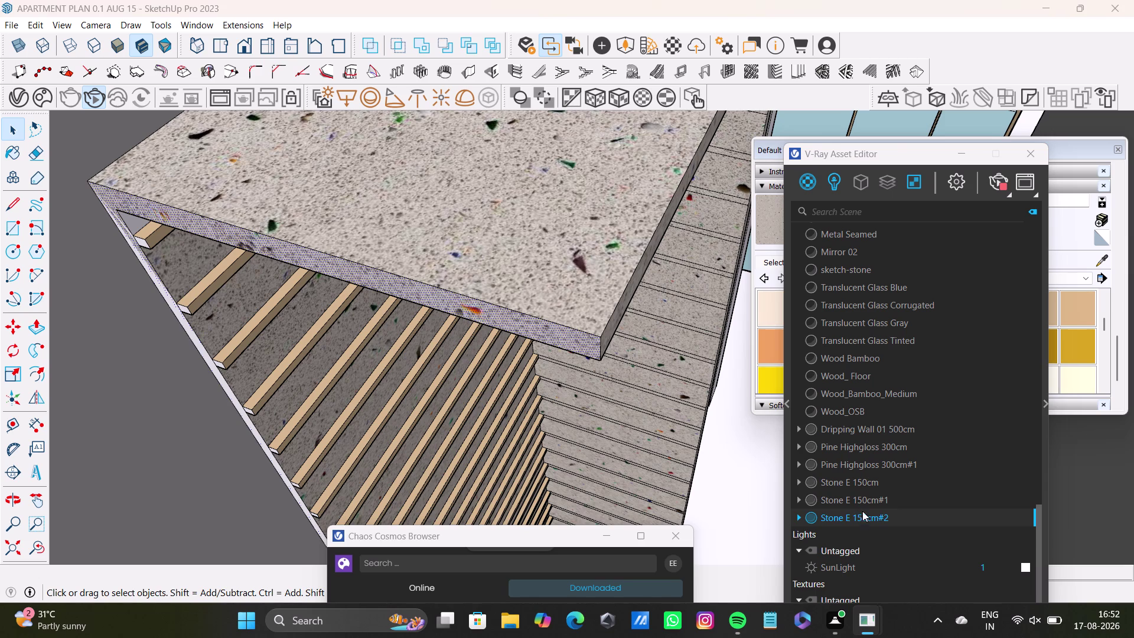
right_click(879, 517)
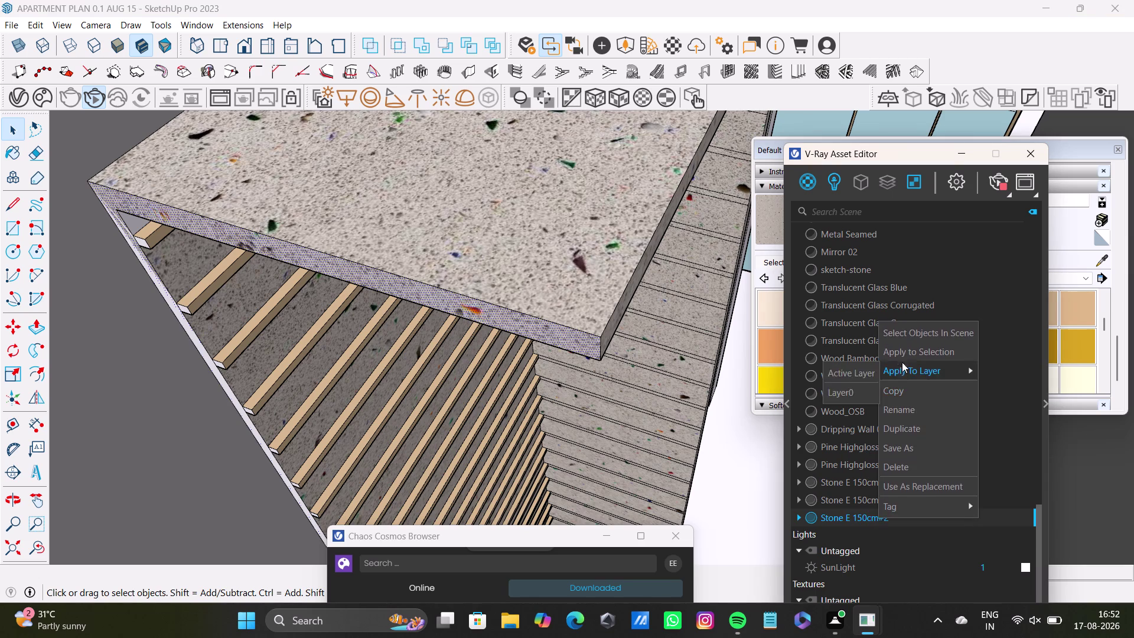
click(903, 356)
scroll(down, 3)
scroll(down, 3)
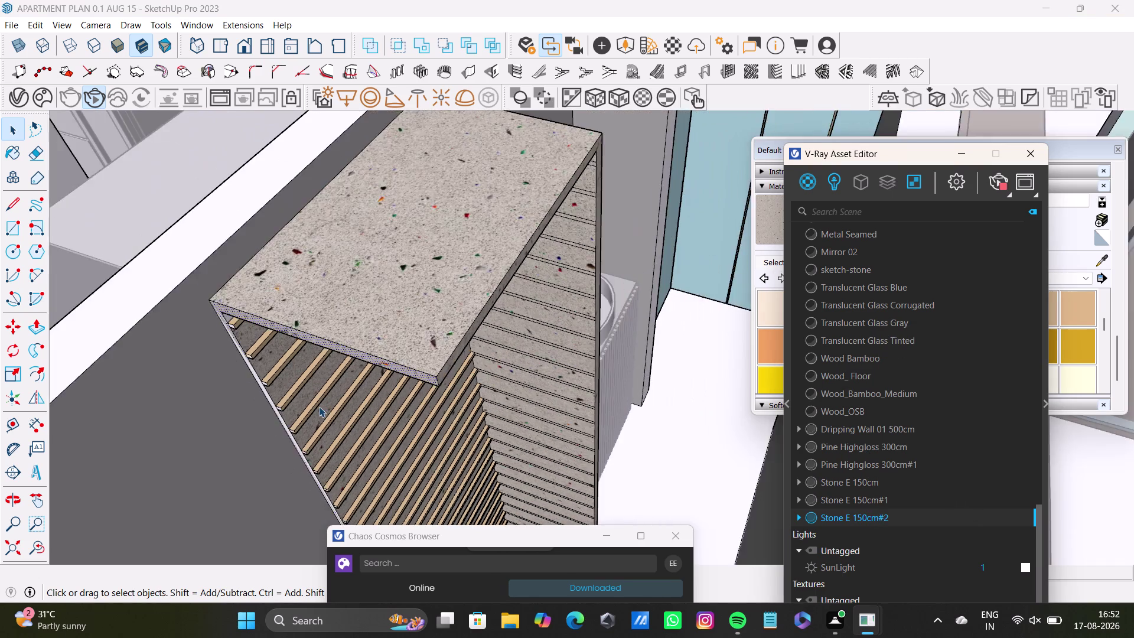
scroll(down, 3)
middle_drag(320, 407, 340, 257)
middle_drag(326, 355, 374, 309)
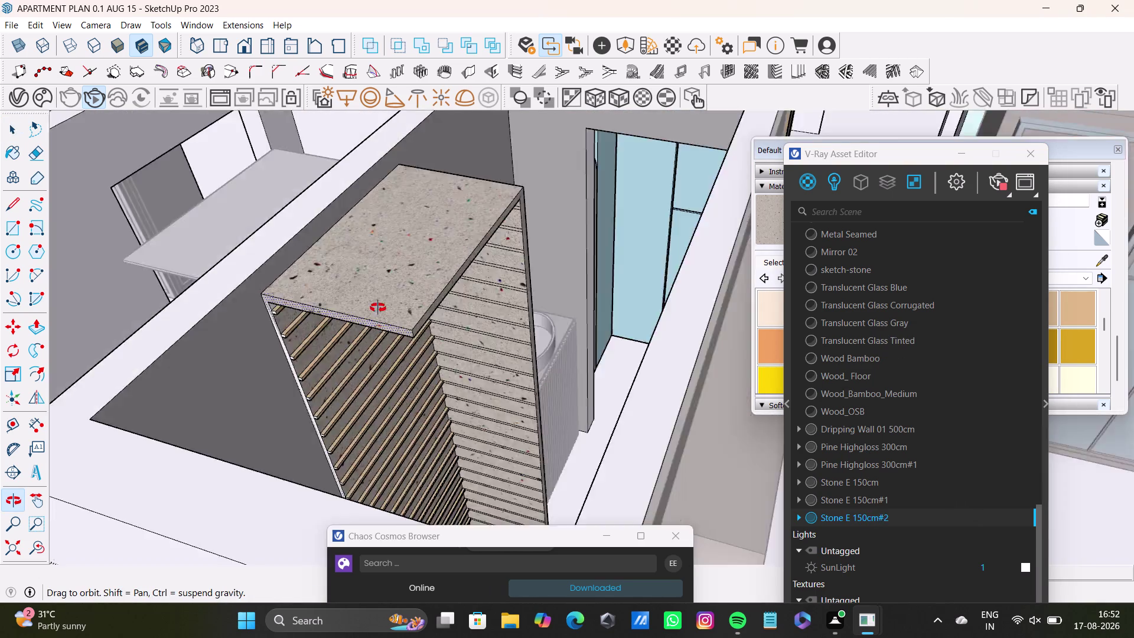
middle_drag(373, 309, 388, 305)
scroll(up, 3)
middle_drag(324, 345, 307, 160)
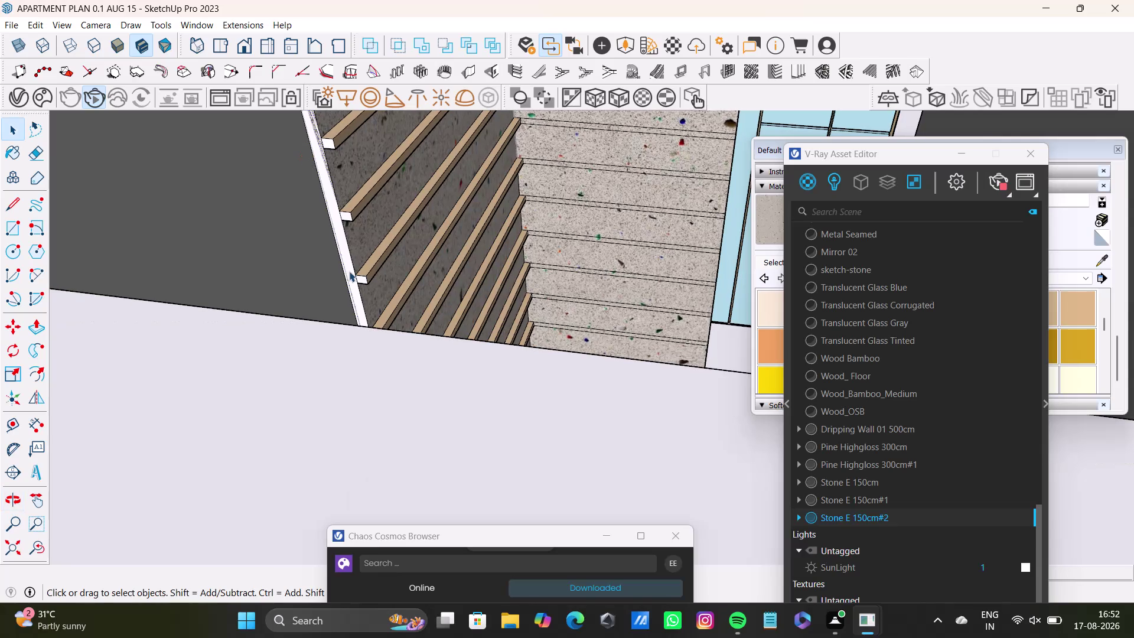
click(349, 271)
triple_click(349, 274)
middle_drag(436, 306, 352, 348)
middle_drag(352, 348, 260, 372)
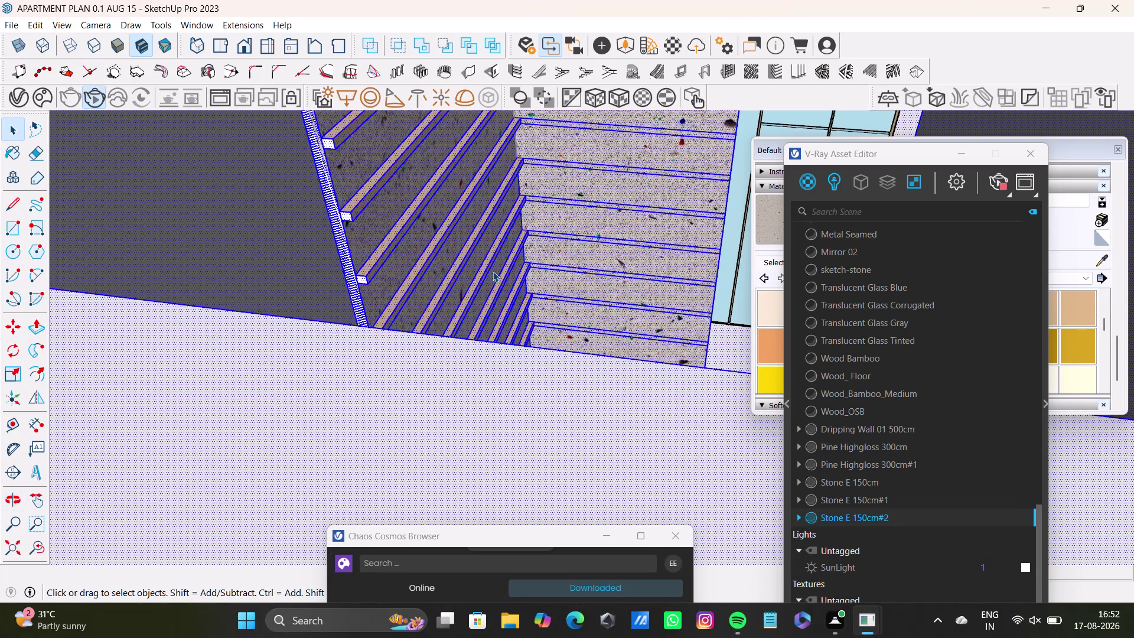
middle_drag(561, 250, 395, 327)
scroll(down, 3)
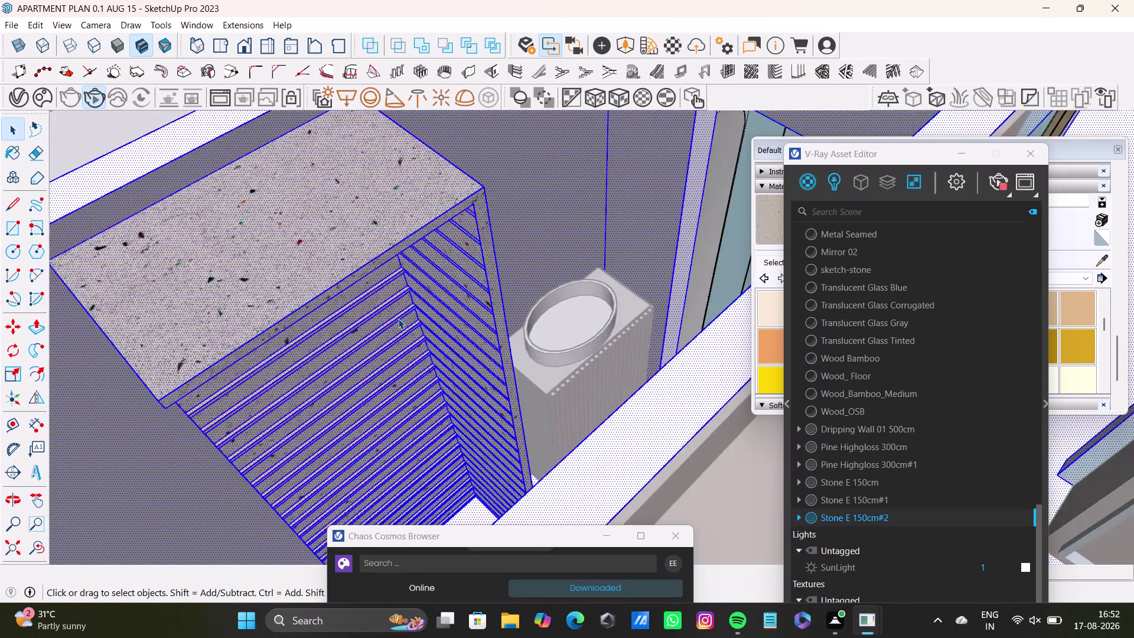
scroll(down, 3)
key(space)
scroll(down, 3)
middle_drag(402, 313, 436, 299)
key(space)
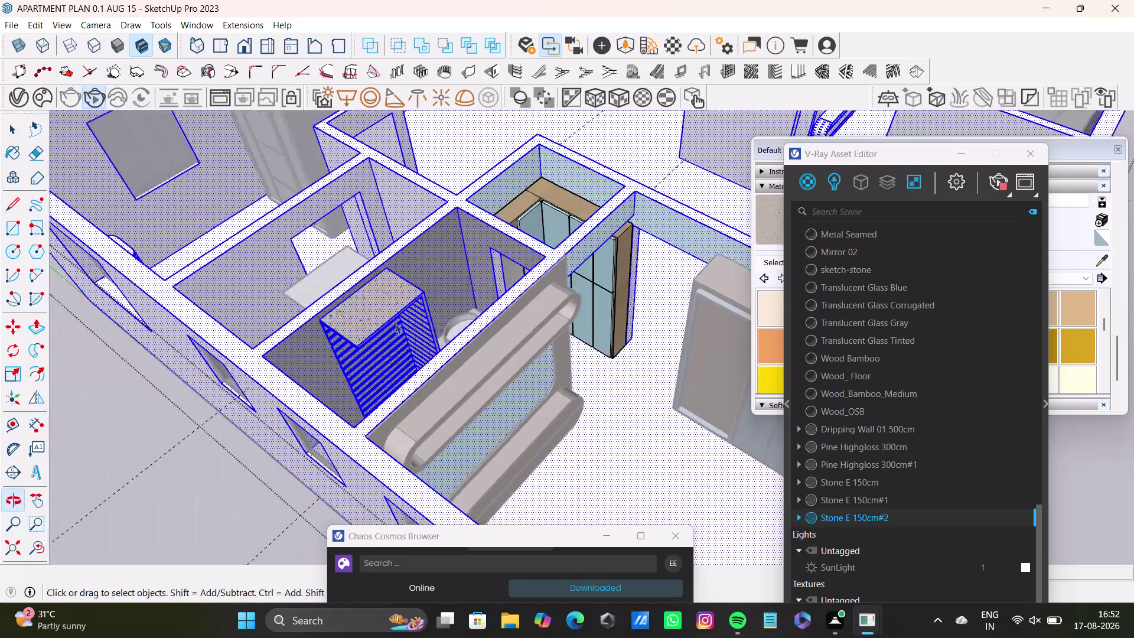
click(187, 460)
middle_drag(356, 388, 528, 507)
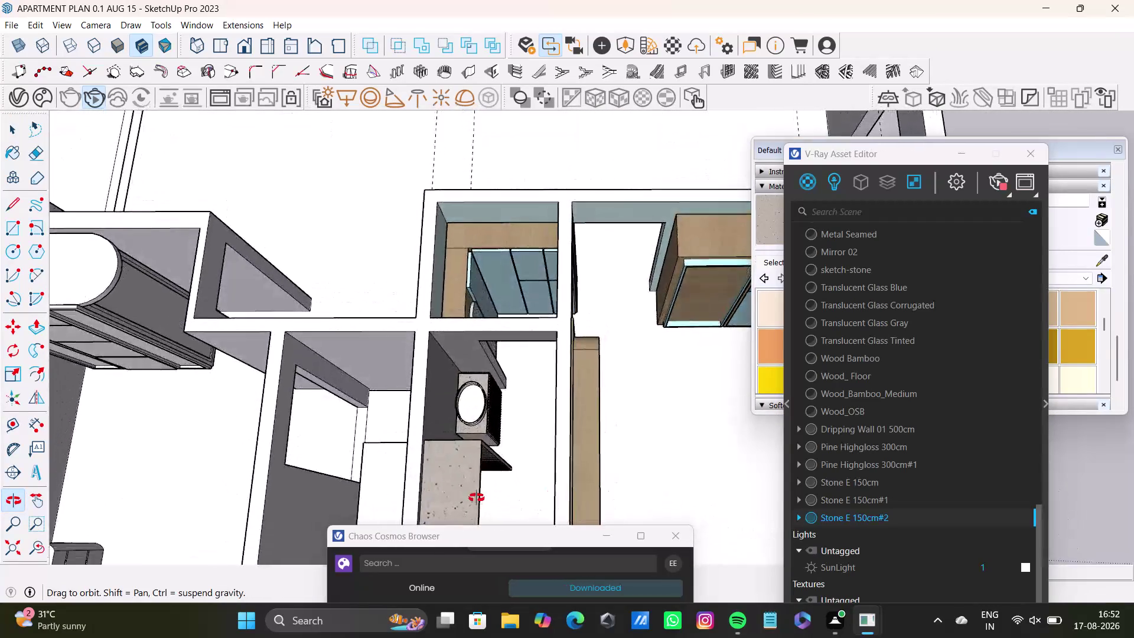
middle_drag(528, 508, 237, 369)
scroll(down, 3)
middle_drag(408, 286, 485, 297)
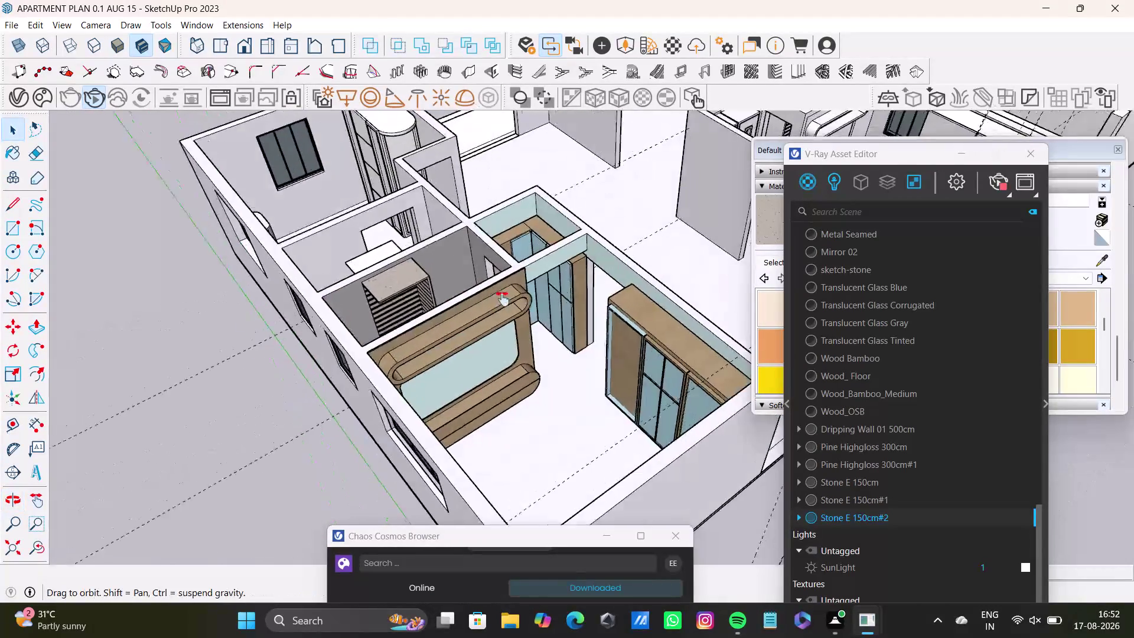
middle_drag(485, 296, 557, 307)
middle_drag(569, 328, 261, 378)
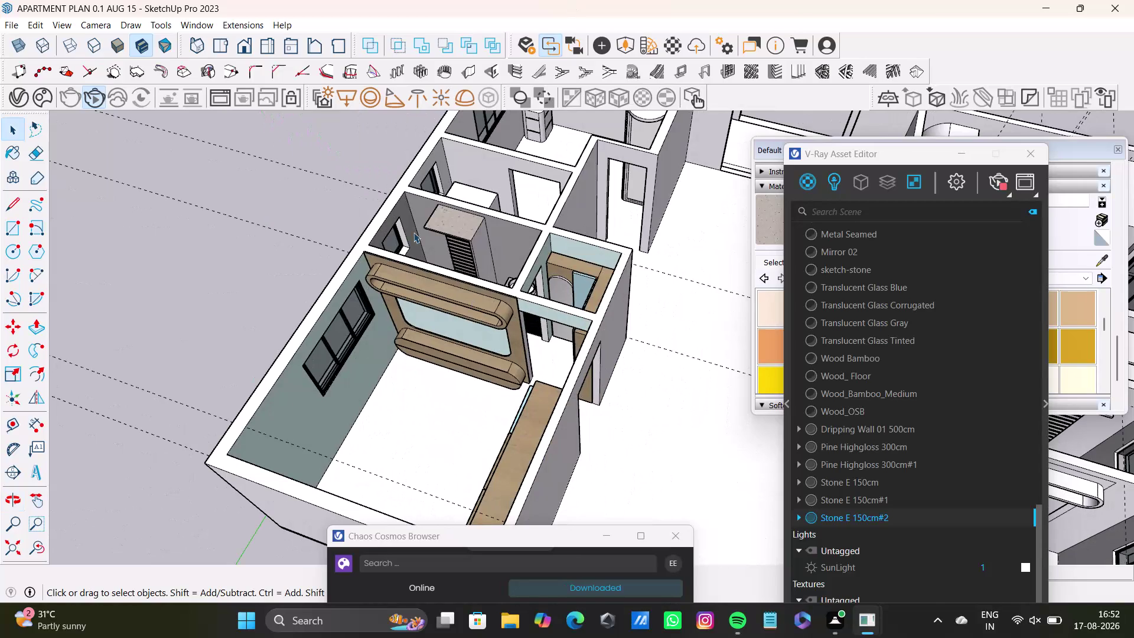
click(480, 250)
triple_click(484, 246)
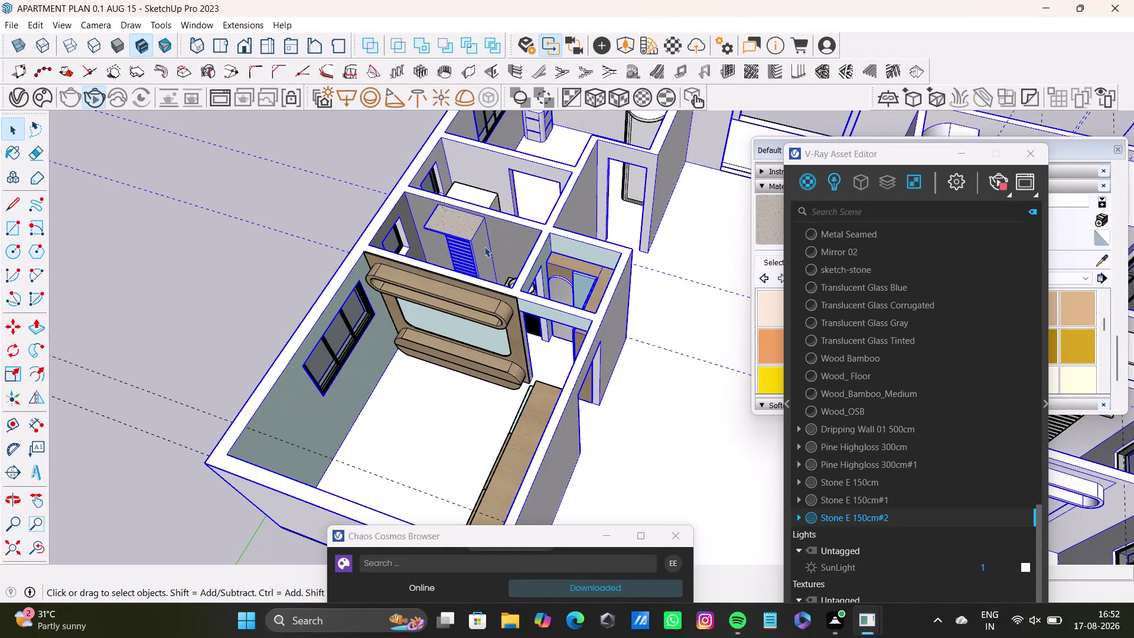
double_click(484, 246)
click(487, 251)
click(487, 253)
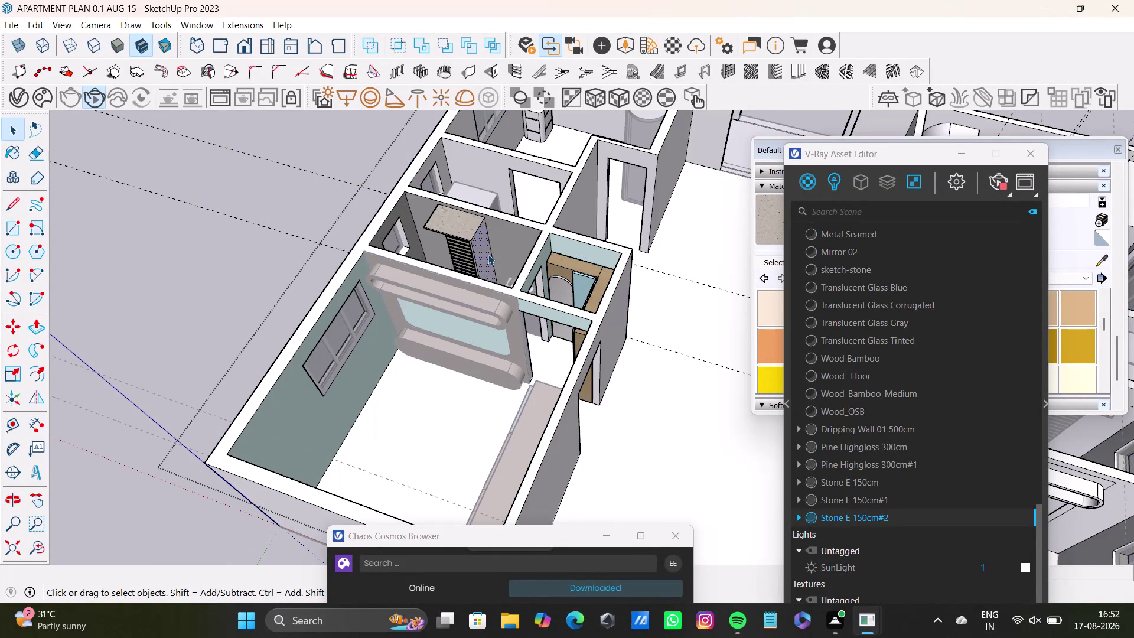
right_click(877, 518)
right_click(877, 518)
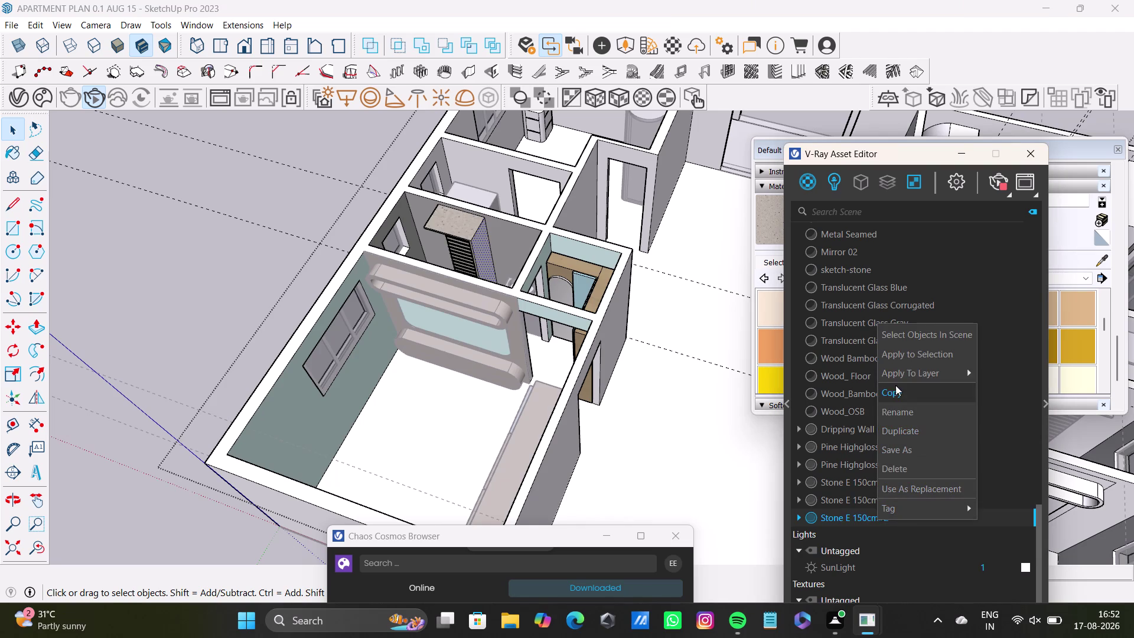
click(902, 358)
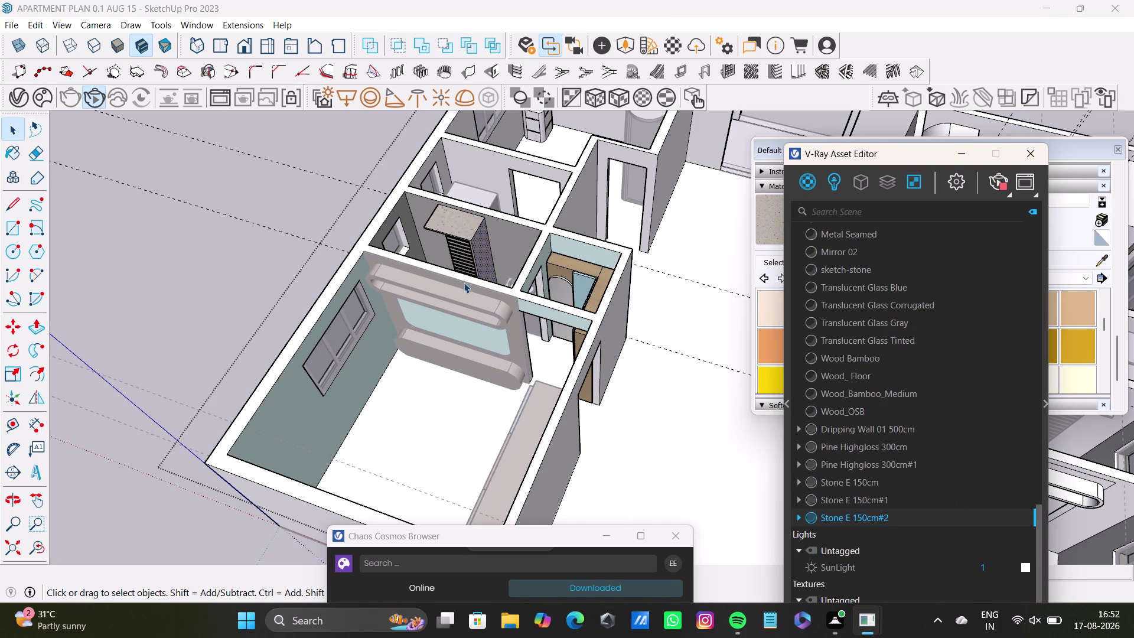
Orbit around the apartment and look down into the bathroom.
middle_drag(481, 354, 608, 319)
middle_drag(555, 327, 723, 226)
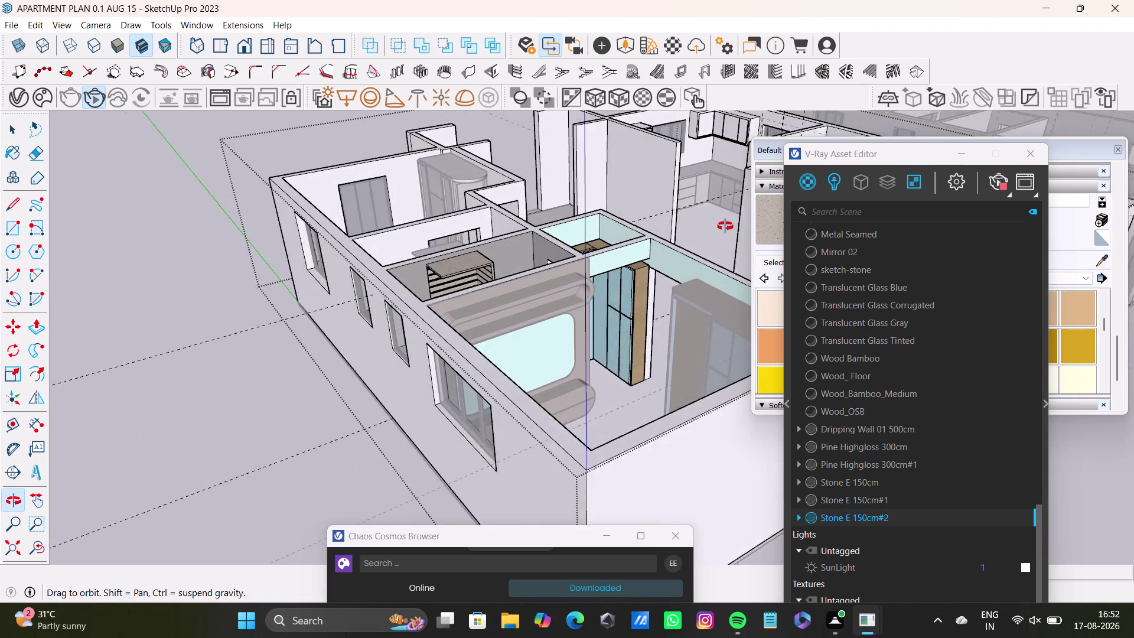
middle_drag(723, 227, 712, 349)
scroll(up, 3)
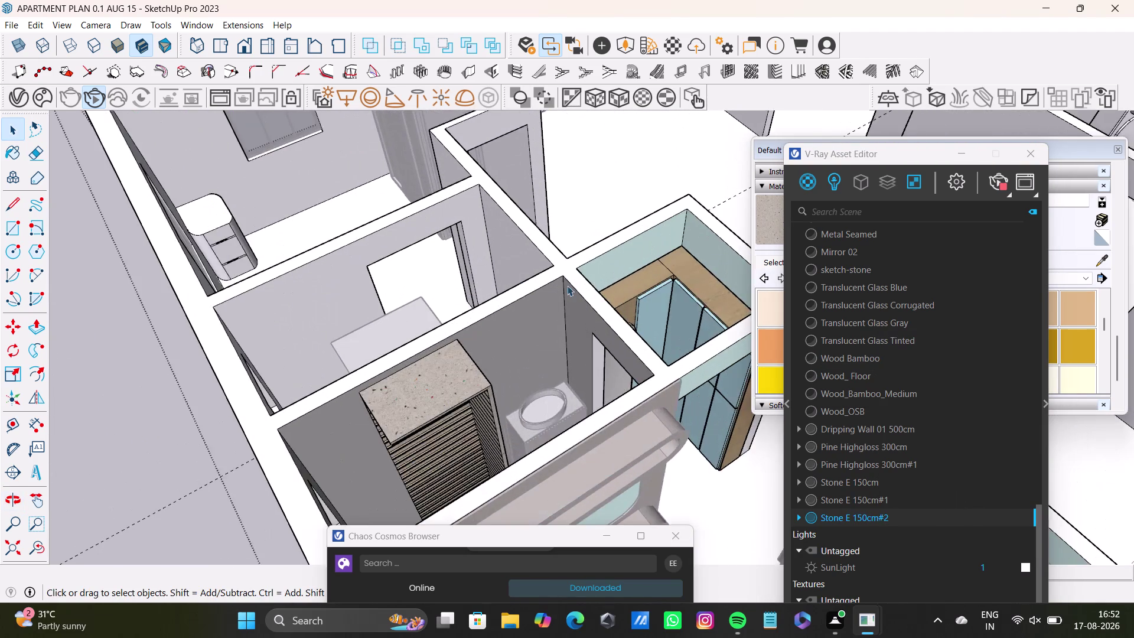
middle_drag(583, 316, 552, 230)
key(space)
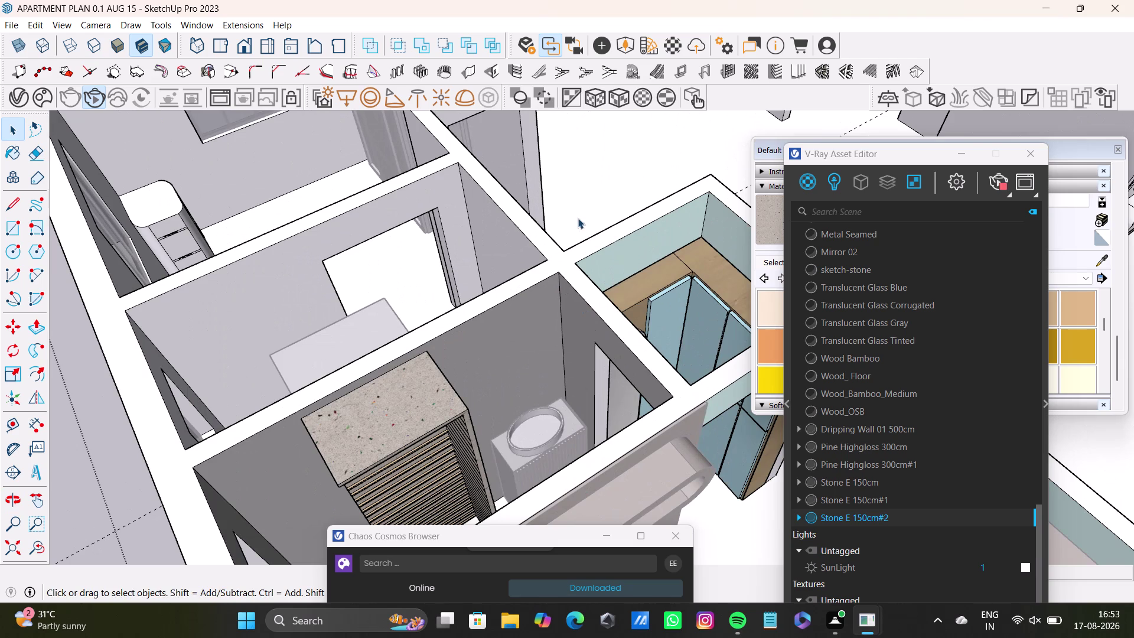
Move the V-Ray Asset Editor aside and sample 0132_LightGray with the Materials eyedropper.
drag(844, 165, 848, 334)
drag(846, 151, 876, 341)
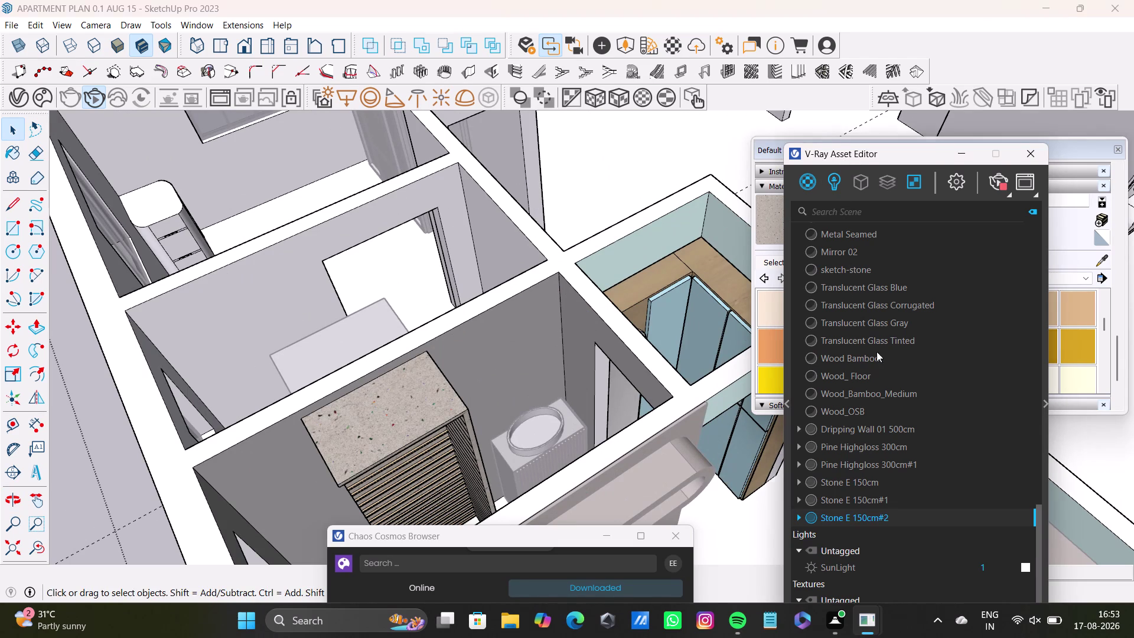
drag(876, 340, 876, 345)
drag(867, 151, 894, 453)
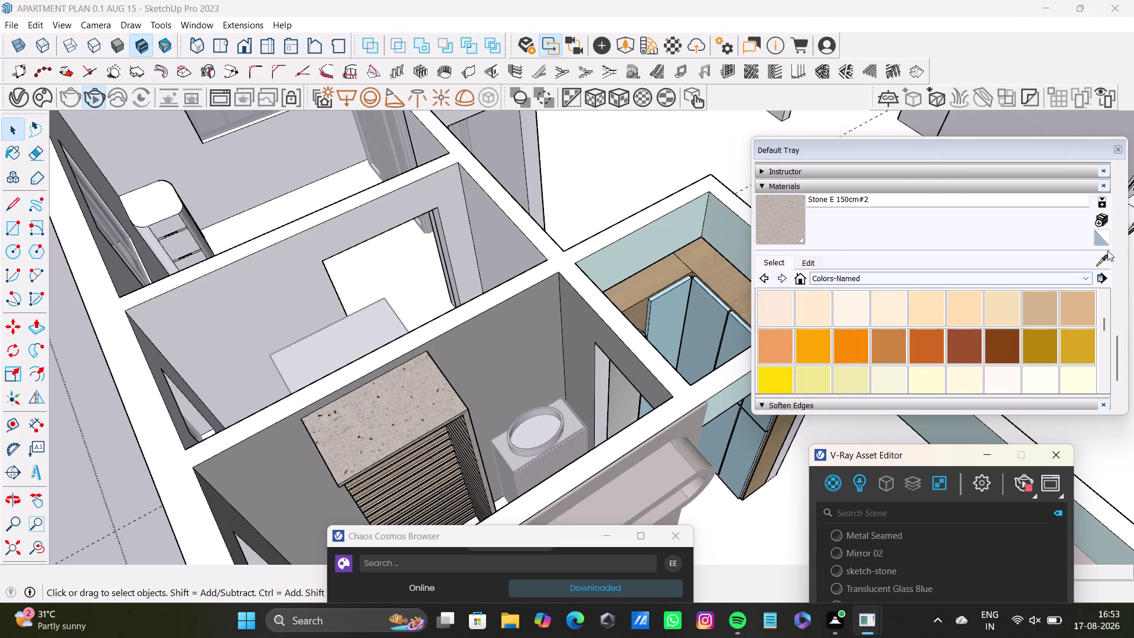
click(1104, 258)
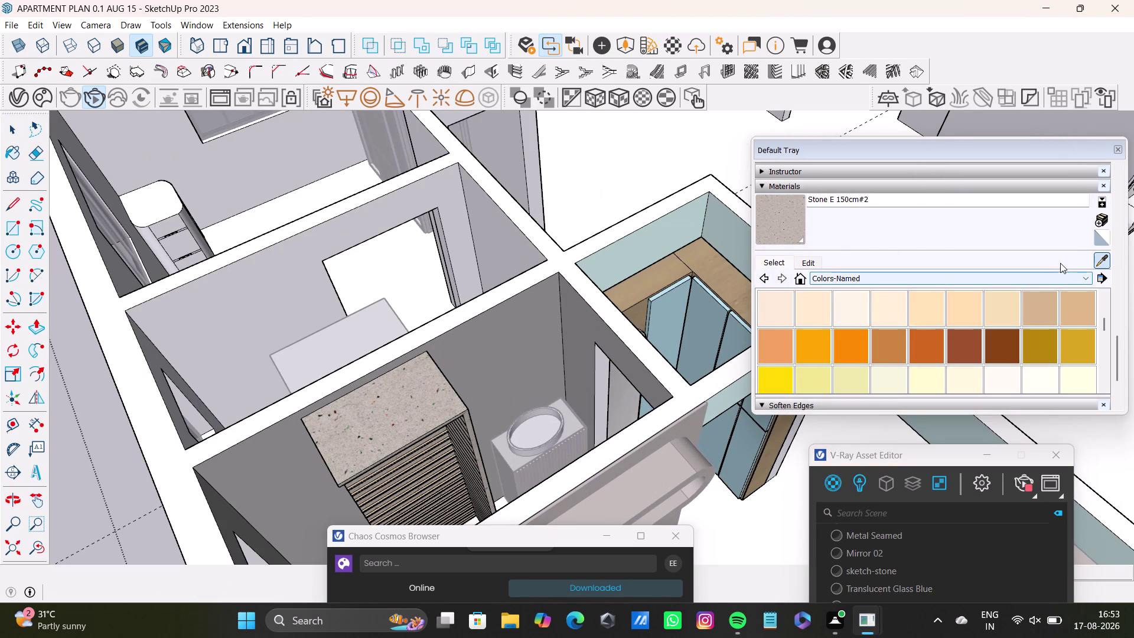
click(522, 336)
click(599, 375)
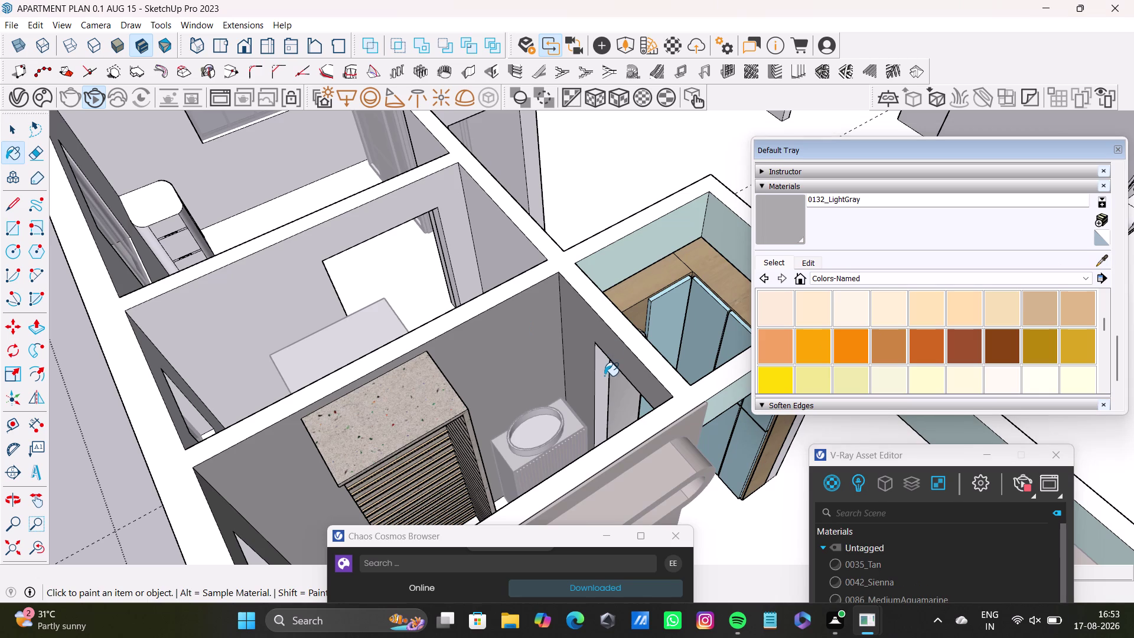
Paint a shower enclosure surface 0132_LightGray.
middle_drag(622, 377, 233, 363)
middle_drag(425, 320, 423, 320)
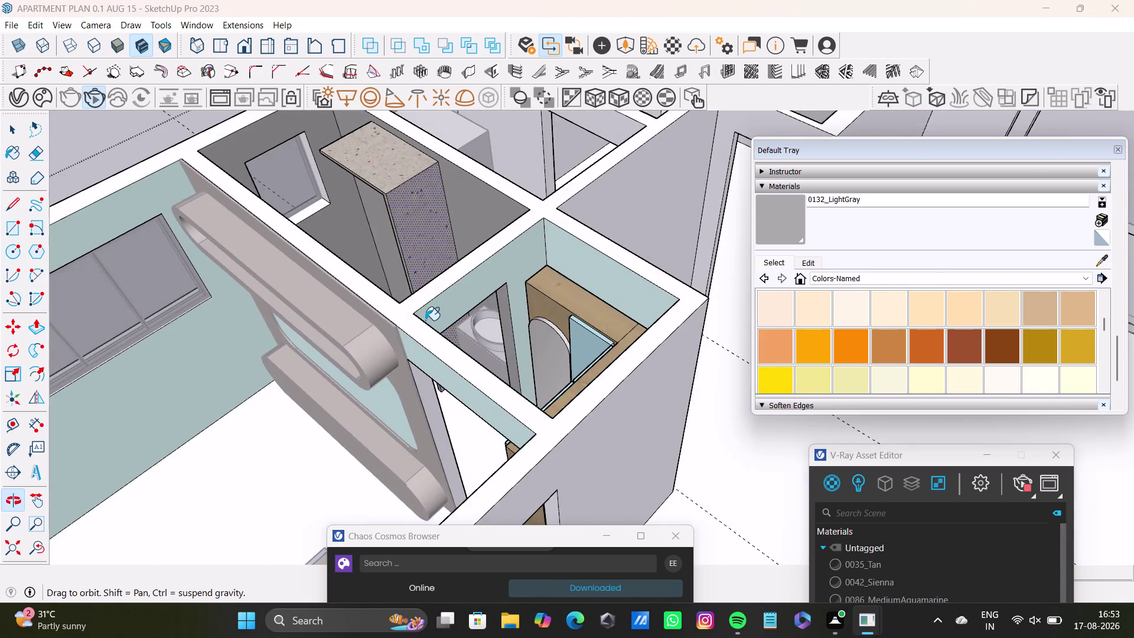
middle_drag(423, 320, 214, 349)
scroll(up, 3)
middle_drag(367, 282, 277, 329)
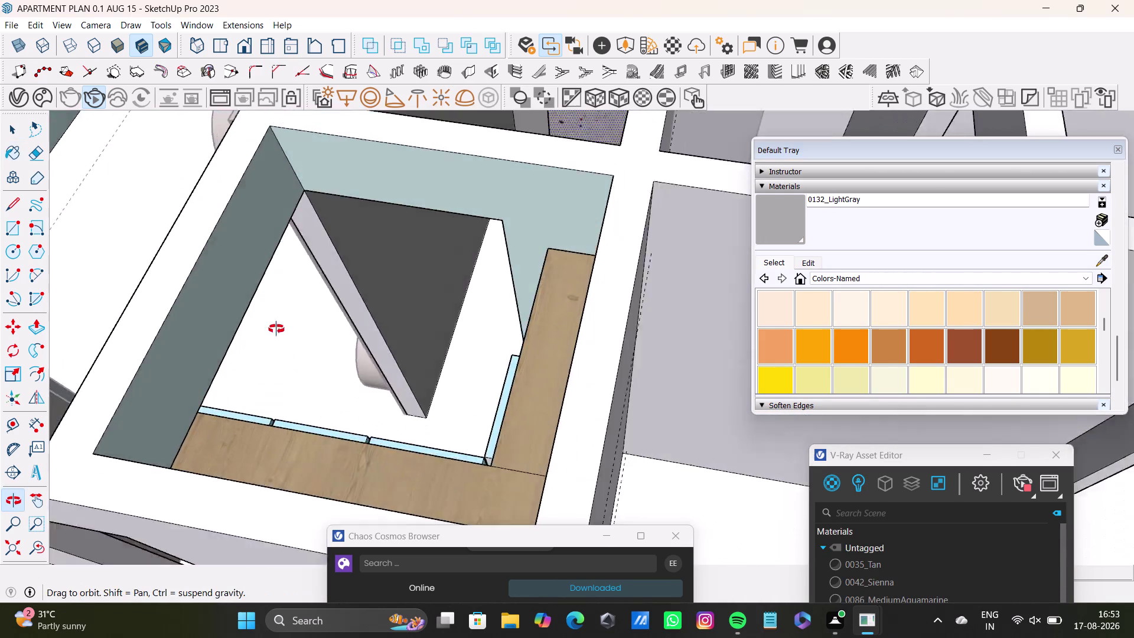
middle_drag(276, 329, 271, 350)
click(352, 322)
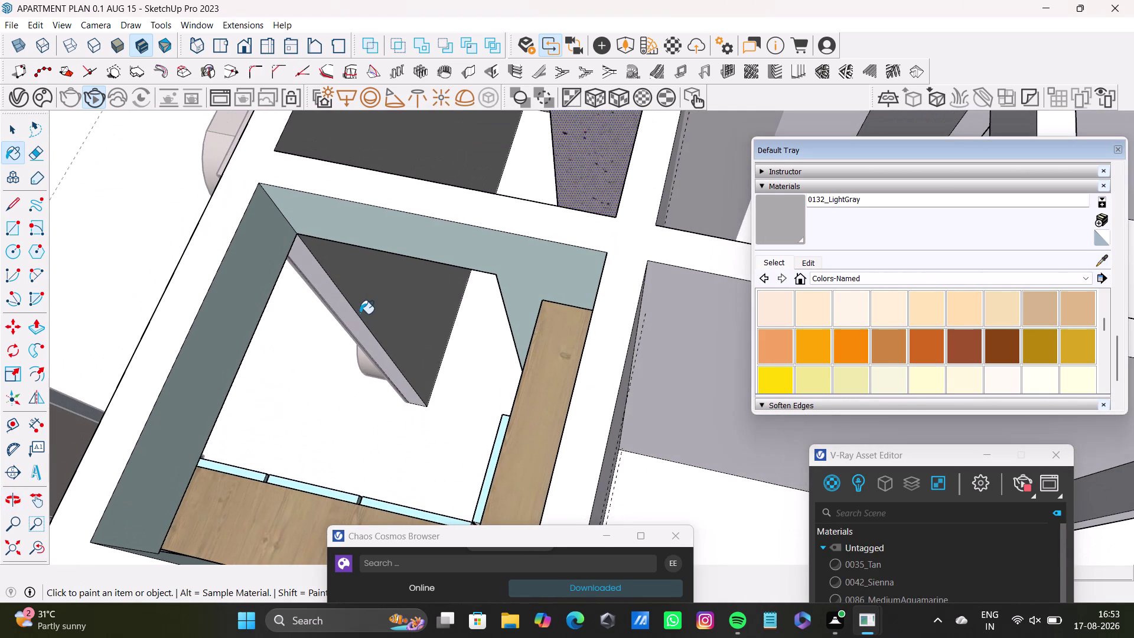
Paint a bathroom surface 0132_LightGray.
scroll(down, 3)
middle_drag(361, 313, 555, 323)
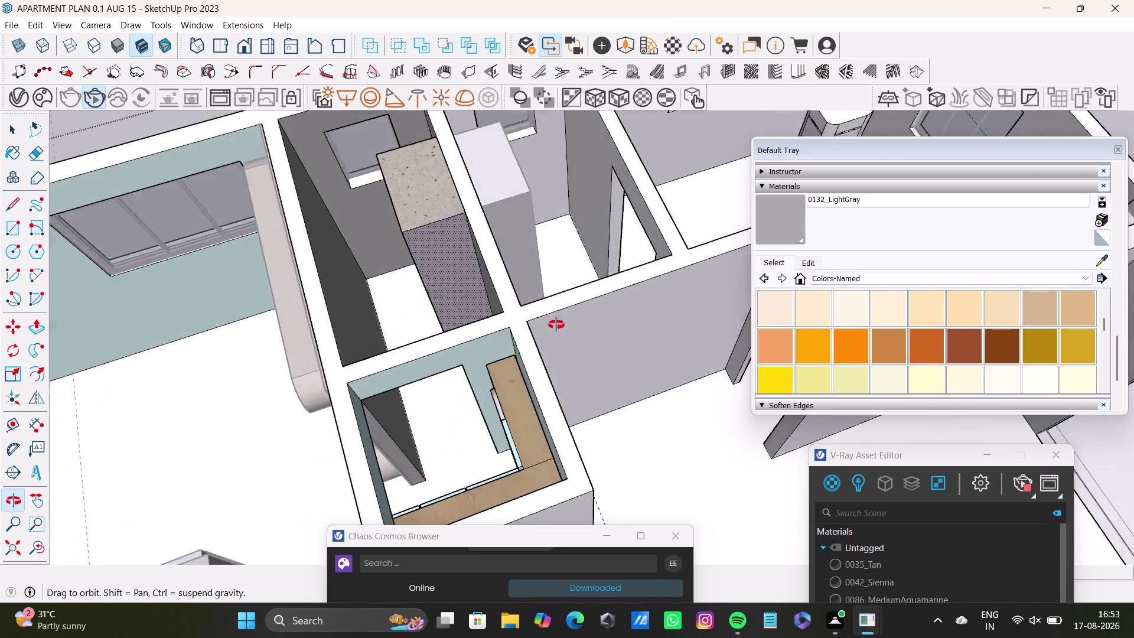
middle_drag(556, 323, 560, 377)
scroll(down, 3)
scroll(up, 3)
click(364, 213)
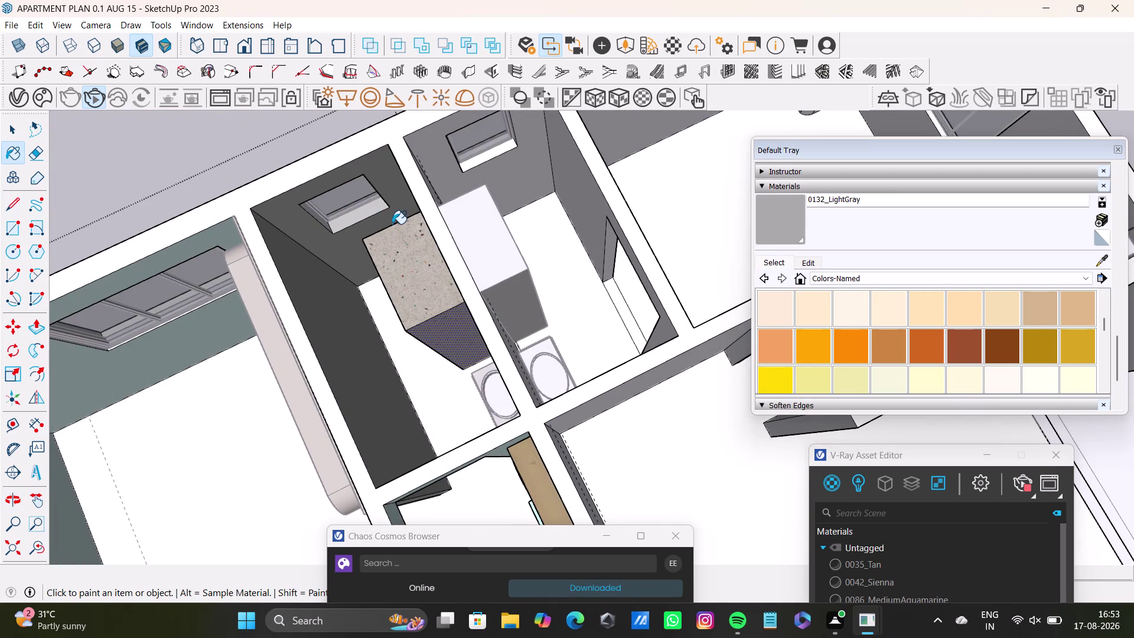
Orbit out from the bathroom to see both bedroom and bathroom.
key(space)
scroll(down, 3)
middle_drag(382, 294, 455, 308)
middle_drag(423, 309, 432, 173)
middle_drag(450, 260, 443, 219)
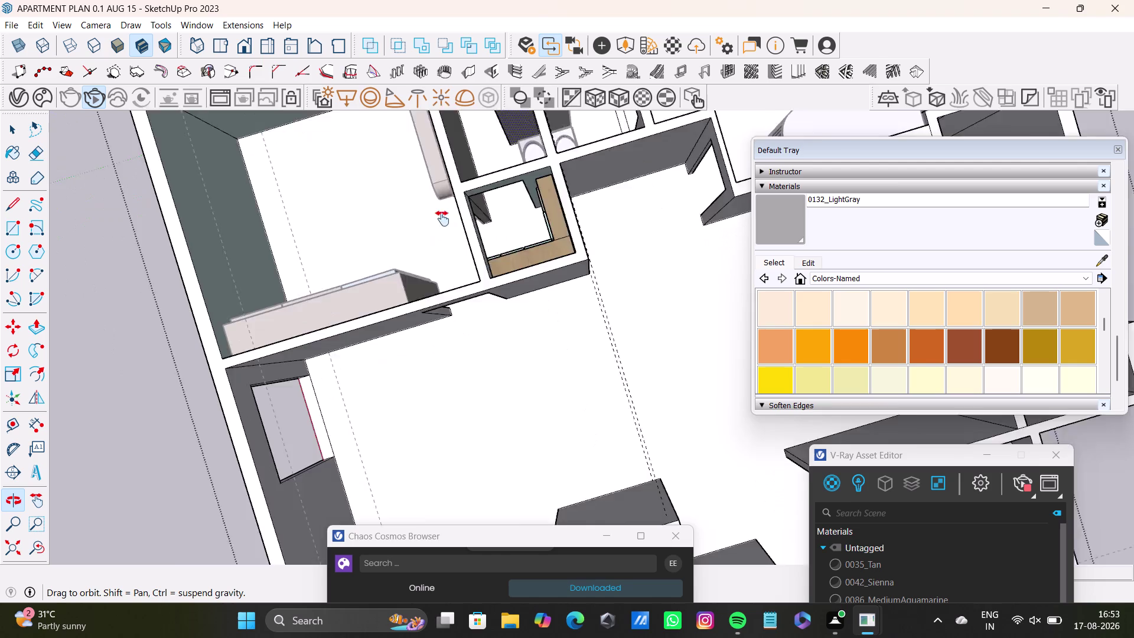
middle_drag(442, 218, 511, 339)
middle_drag(537, 345, 549, 194)
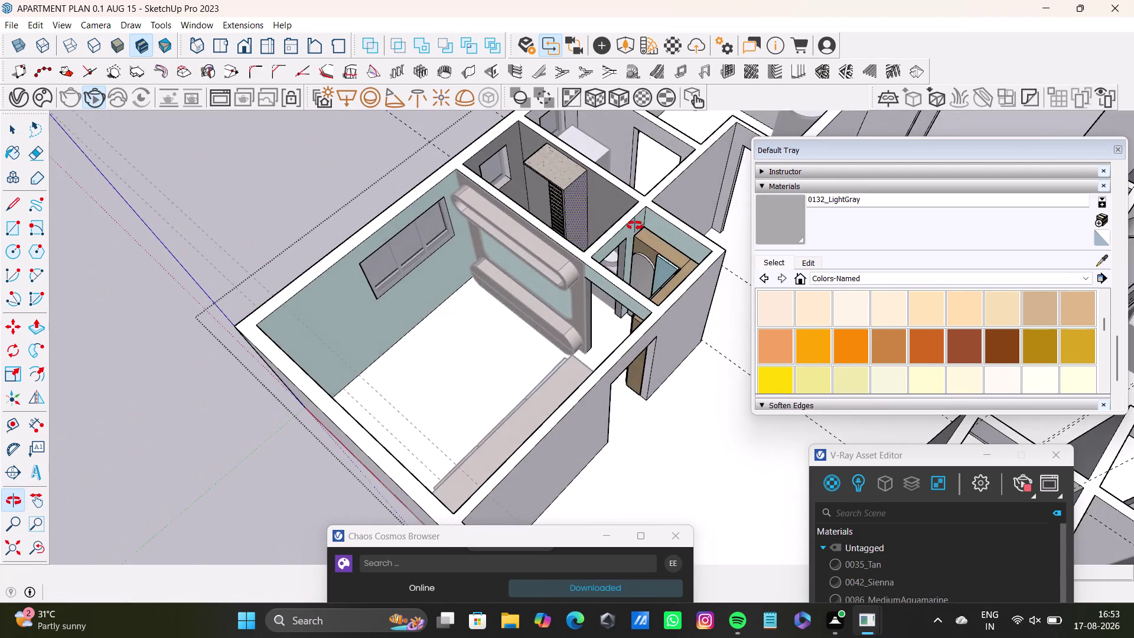
middle_drag(569, 217, 748, 203)
middle_drag(634, 292, 649, 155)
Switch to Select and orbit close over the bedroom floor.
key(space)
click(215, 172)
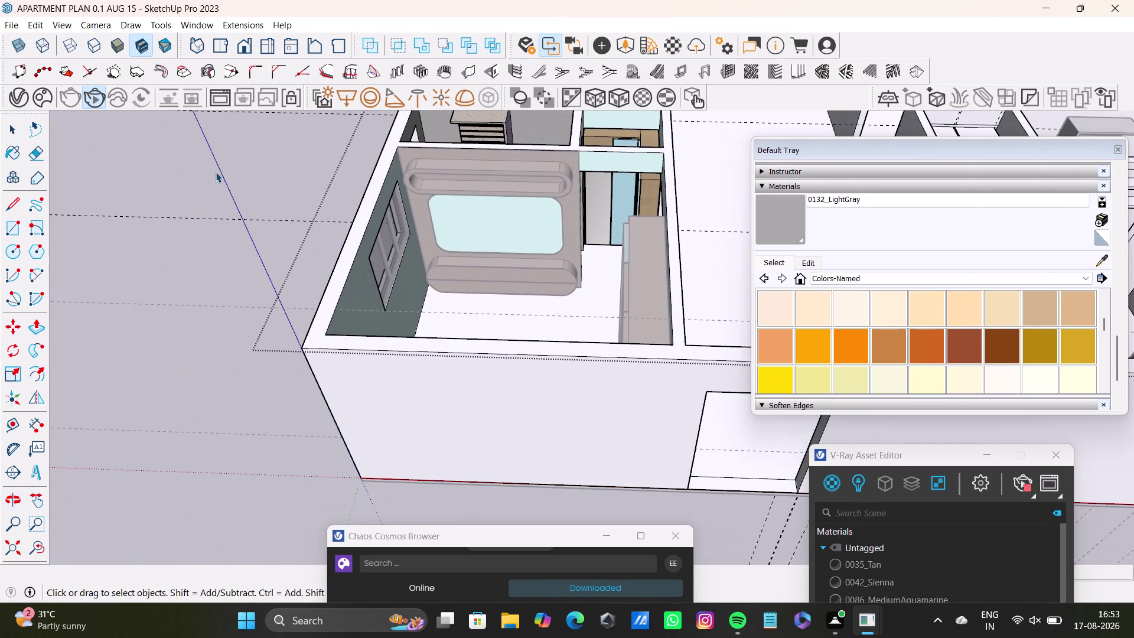
middle_drag(284, 266, 296, 380)
scroll(up, 3)
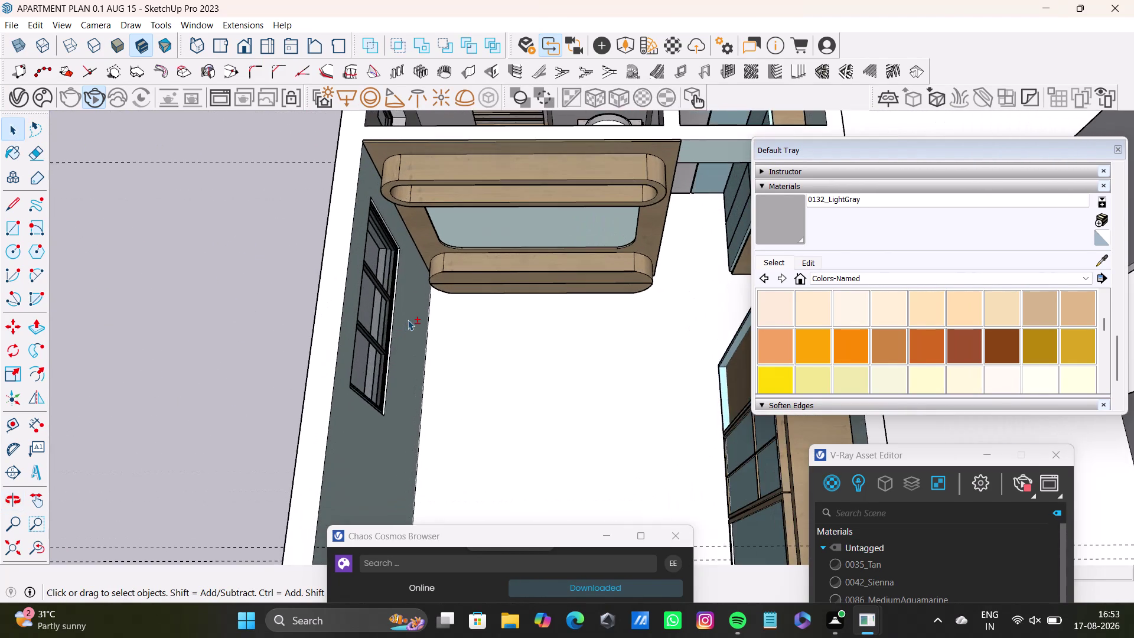
middle_drag(422, 318, 371, 171)
middle_drag(388, 205, 379, 280)
middle_drag(431, 202, 379, 301)
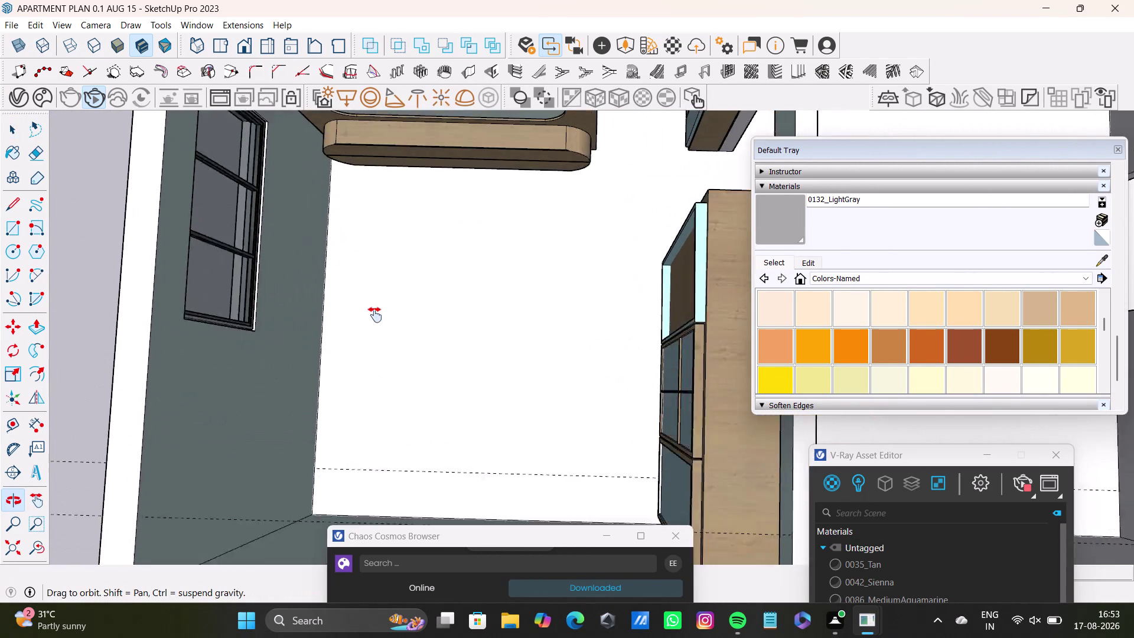
middle_drag(379, 302, 373, 323)
middle_drag(434, 316, 475, 265)
click(5, 224)
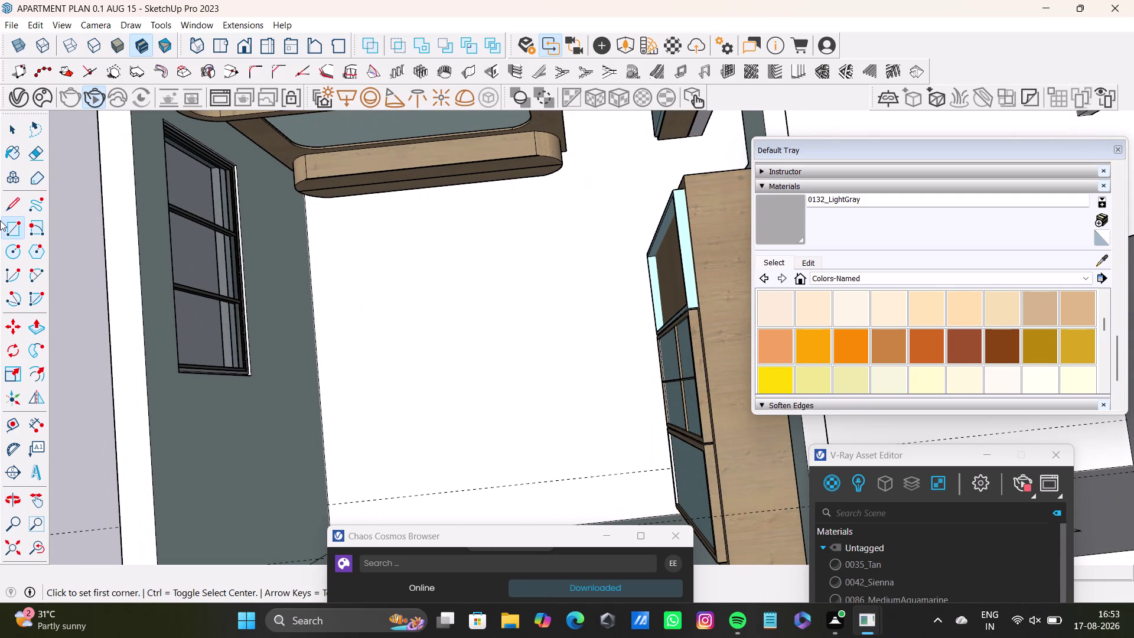
click(305, 201)
scroll(down, 3)
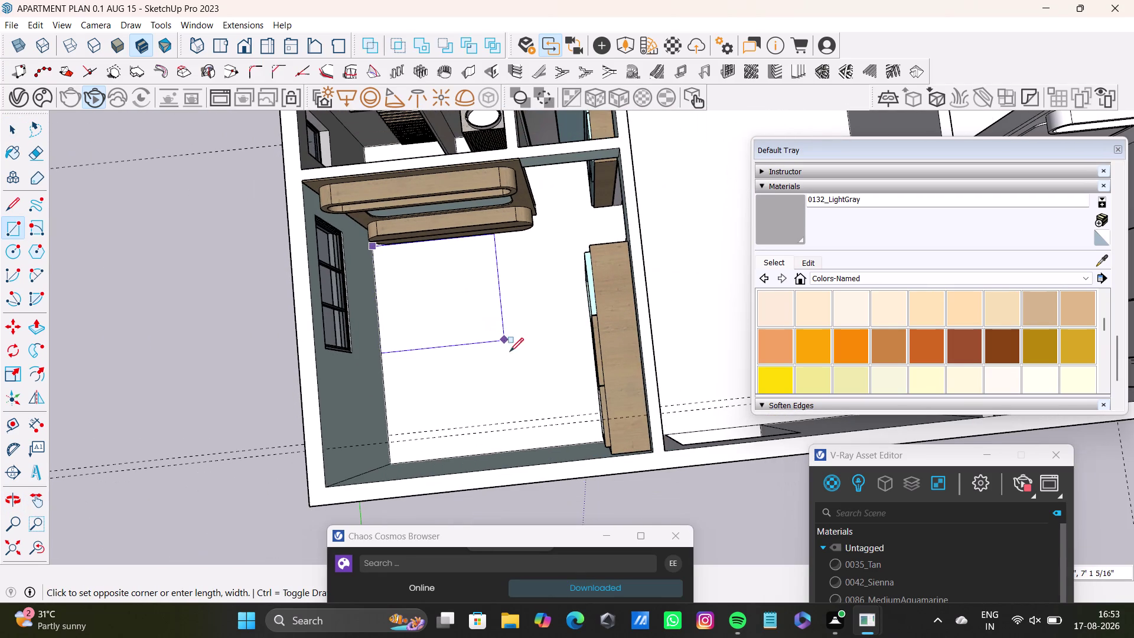
scroll(down, 3)
middle_drag(590, 431, 644, 418)
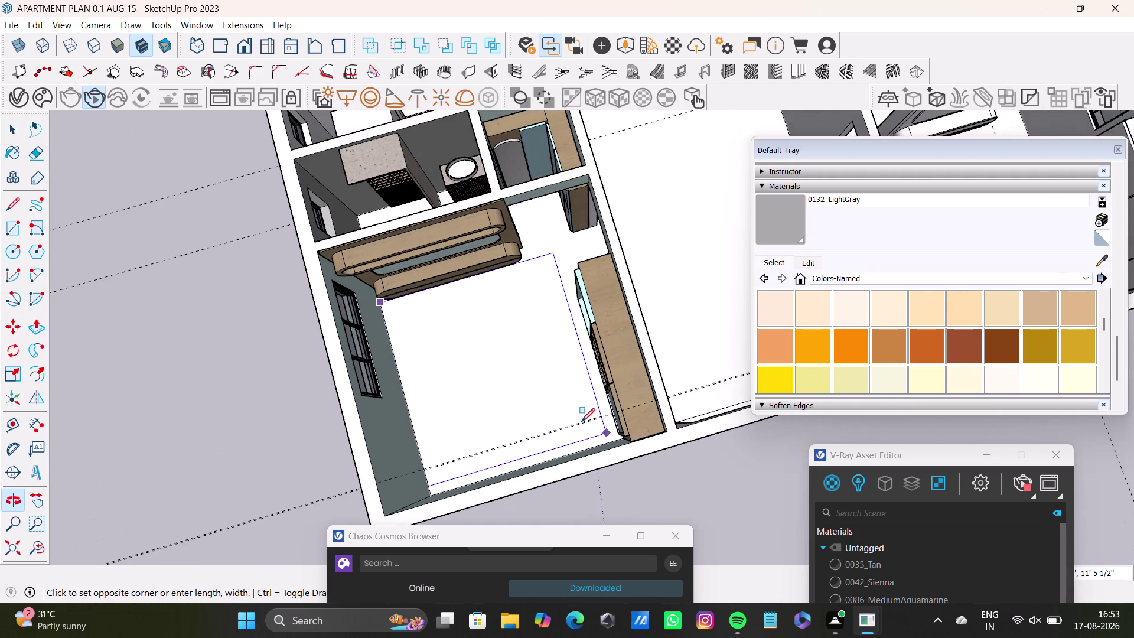
scroll(up, 3)
key(Up)
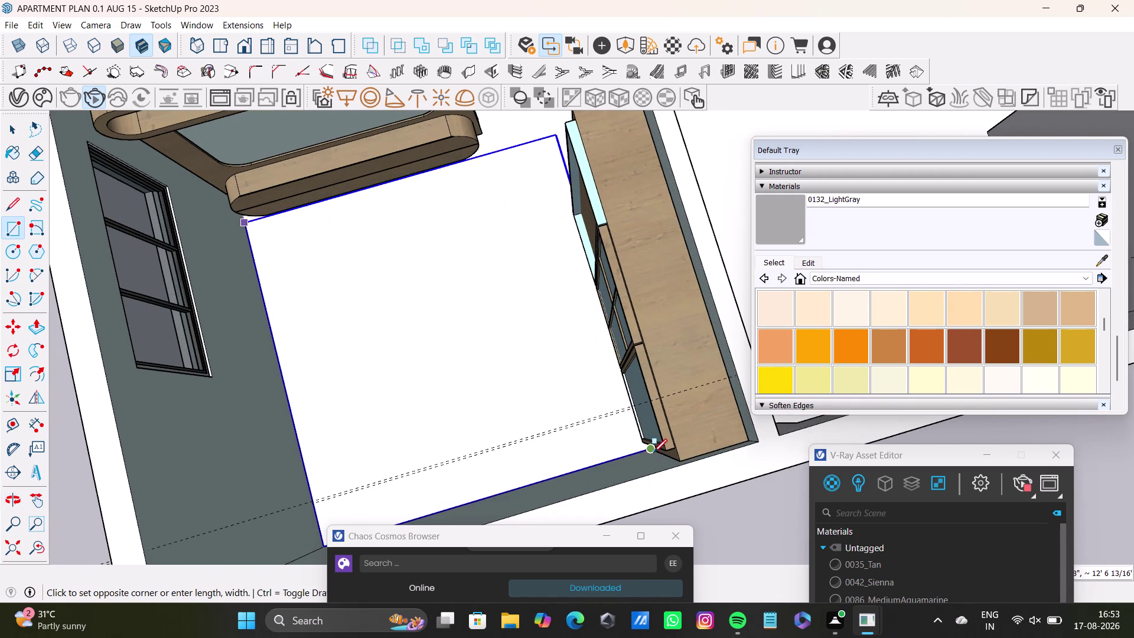
scroll(down, 3)
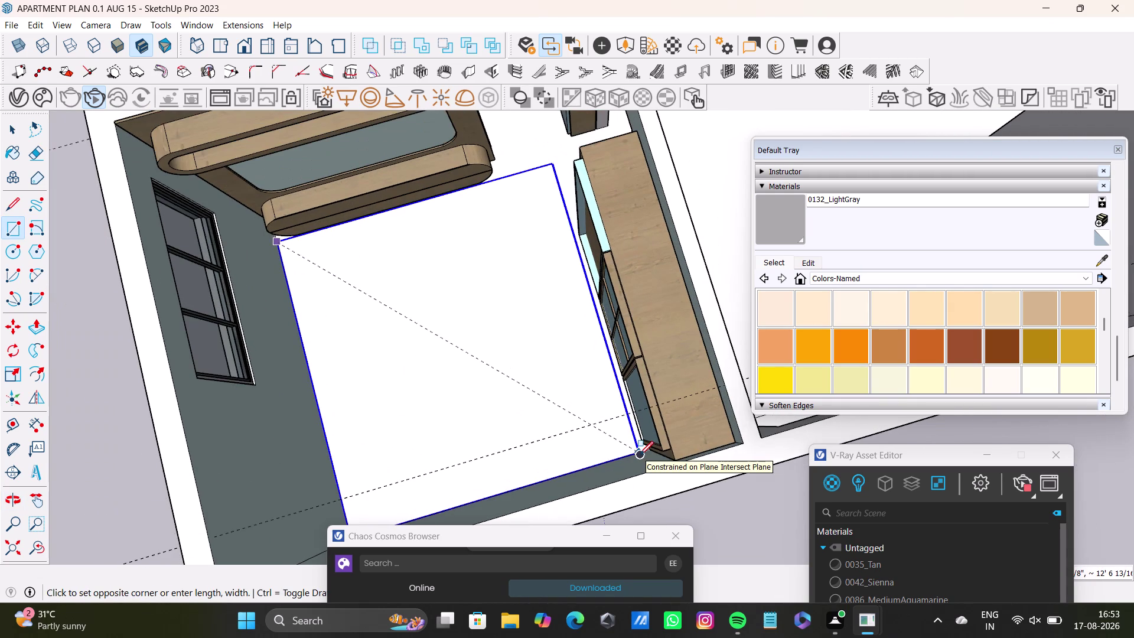
middle_drag(625, 450, 643, 369)
middle_drag(628, 369, 699, 355)
scroll(up, 3)
middle_drag(572, 331, 712, 296)
scroll(up, 3)
middle_drag(529, 317, 582, 308)
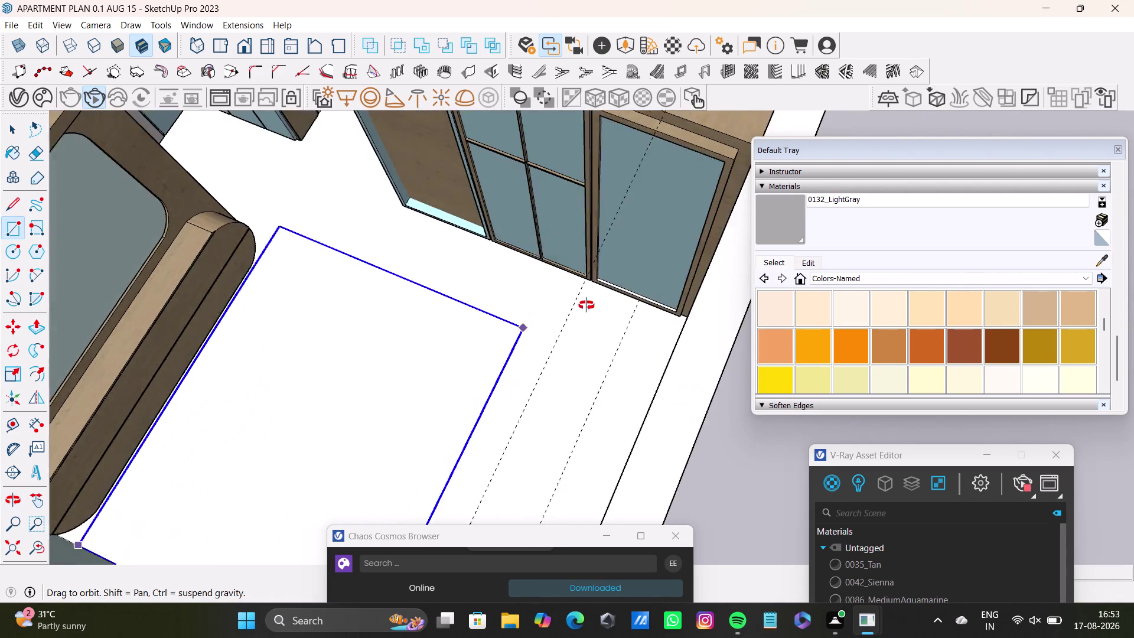
middle_drag(581, 308, 640, 324)
scroll(up, 3)
middle_drag(635, 317, 614, 242)
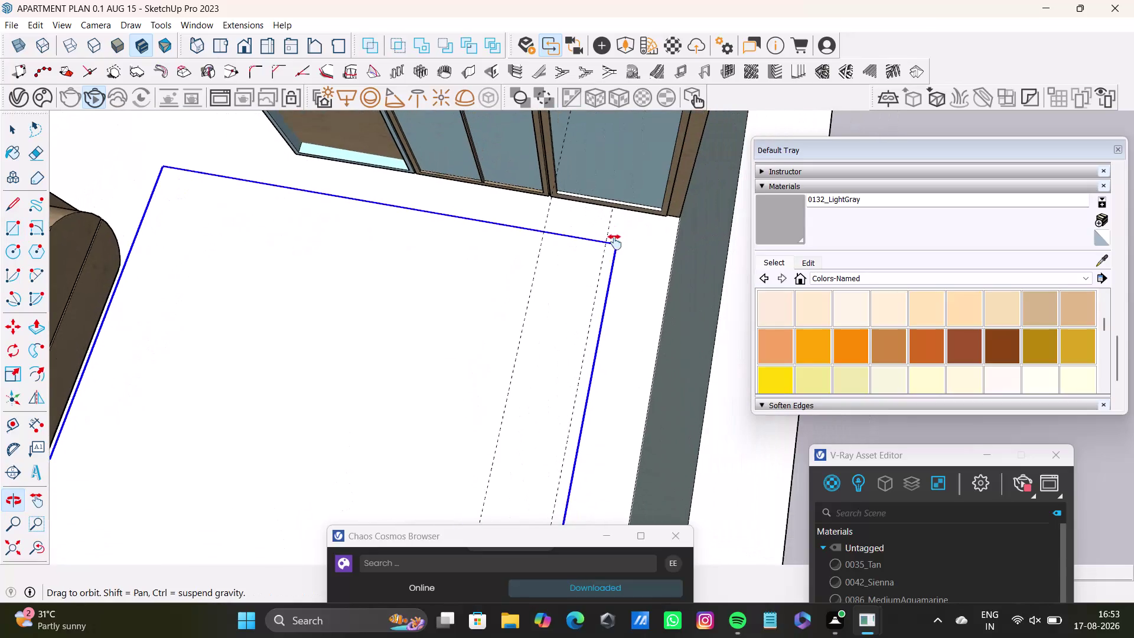
click(677, 216)
key(space)
Orbit under the bathroom floor and along the bathtub edge.
scroll(down, 3)
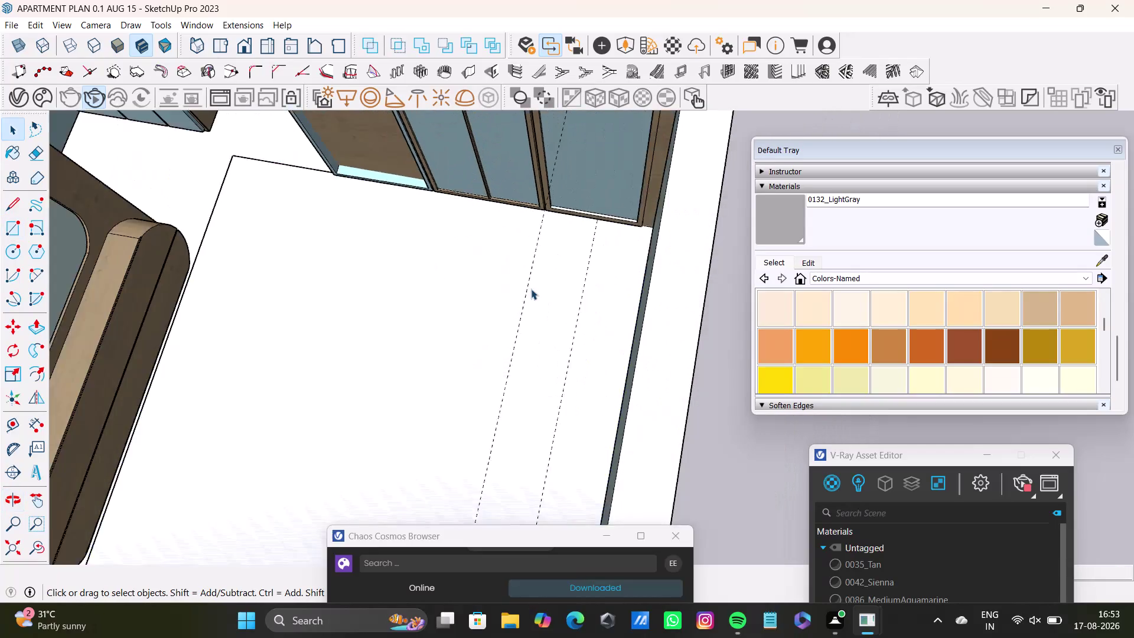
scroll(down, 3)
middle_drag(531, 288, 553, 233)
middle_drag(564, 248, 308, 297)
middle_drag(472, 245, 413, 362)
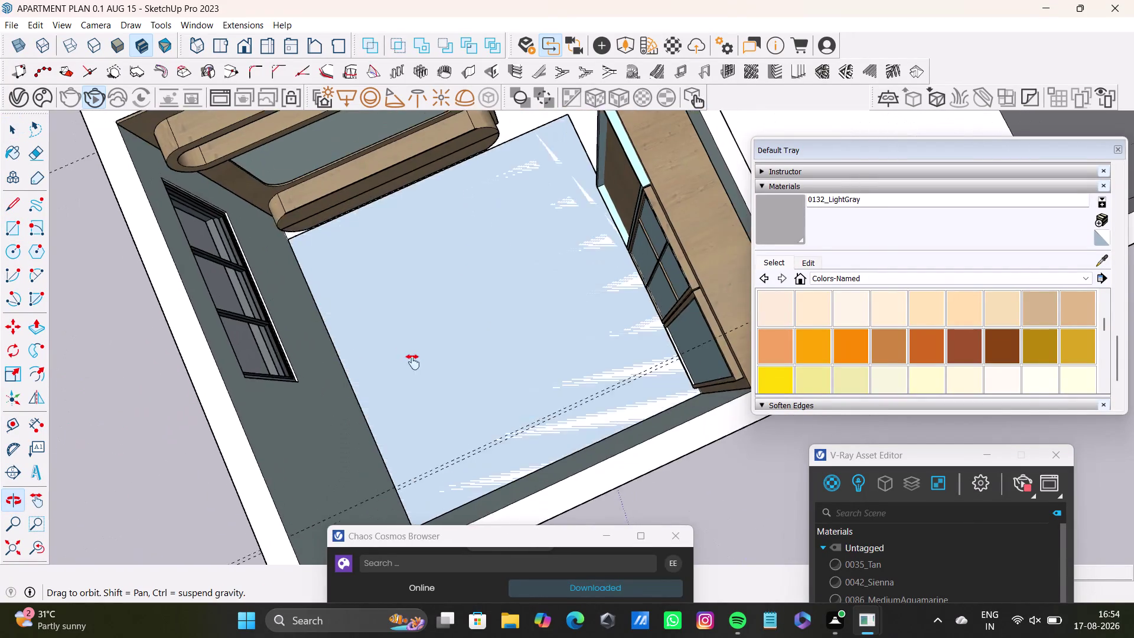
middle_drag(413, 362, 411, 365)
middle_drag(432, 340, 255, 271)
scroll(up, 3)
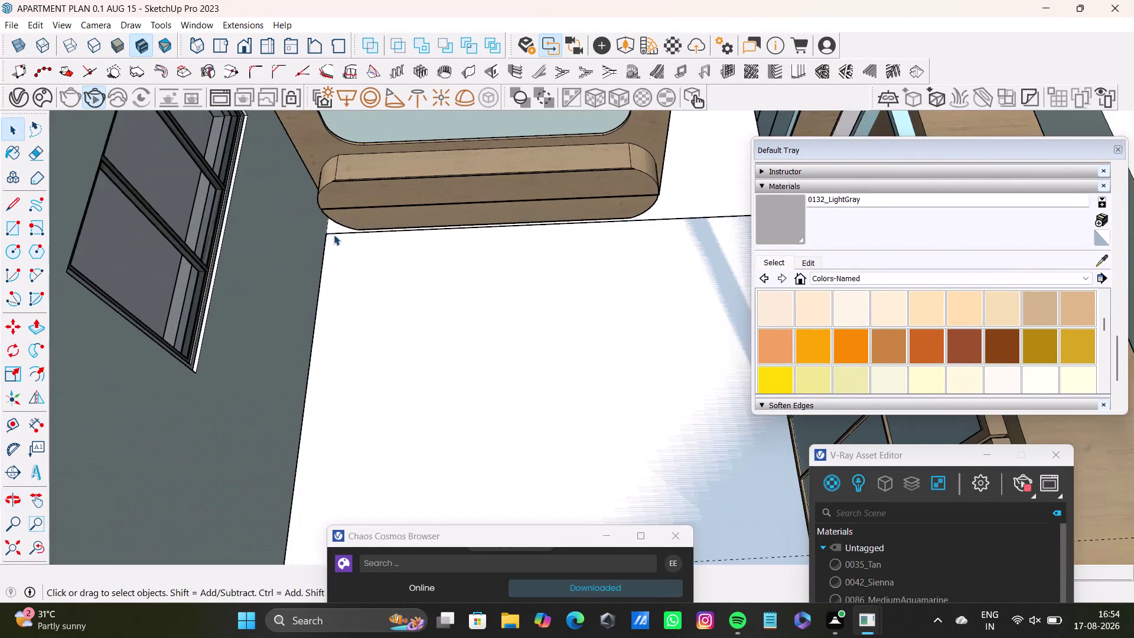
middle_drag(334, 234, 408, 199)
scroll(up, 3)
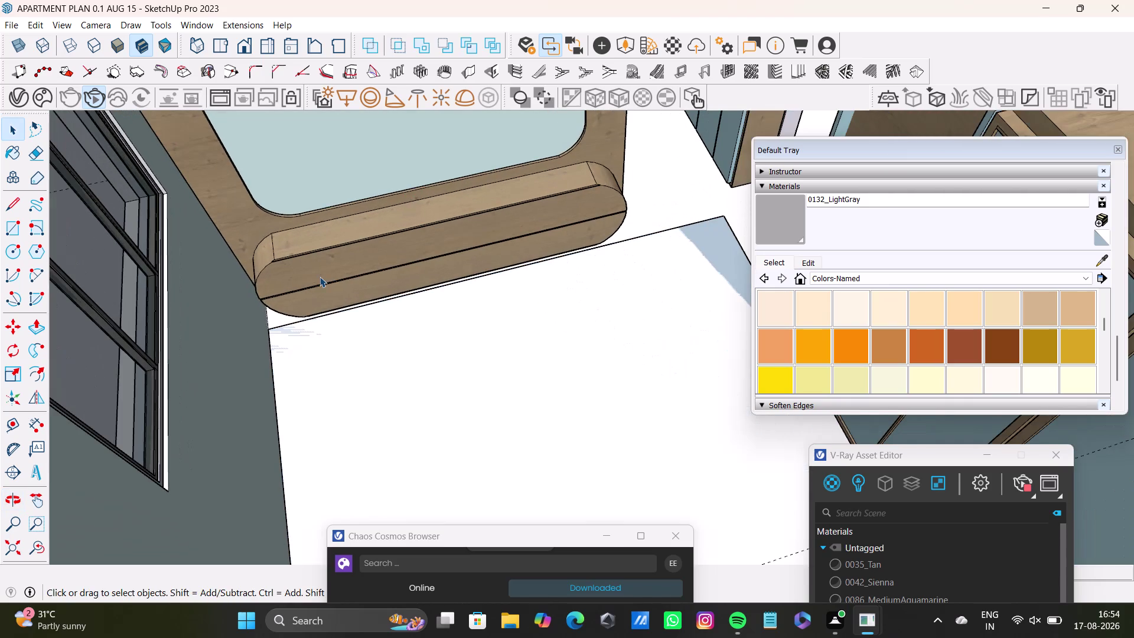
scroll(up, 3)
middle_drag(278, 312, 261, 235)
scroll(down, 3)
middle_drag(380, 349, 381, 338)
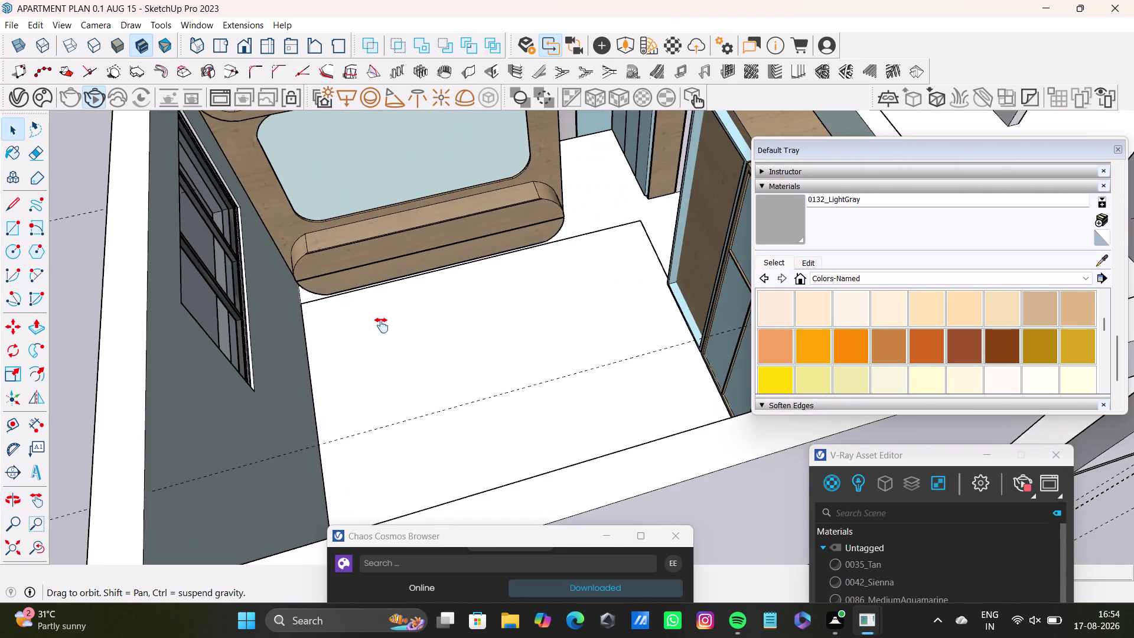
middle_drag(381, 338, 380, 286)
middle_drag(390, 301, 389, 417)
Apply Reverse Faces to the blue bathroom floor face so its front faces up.
right_click(500, 375)
right_click(500, 375)
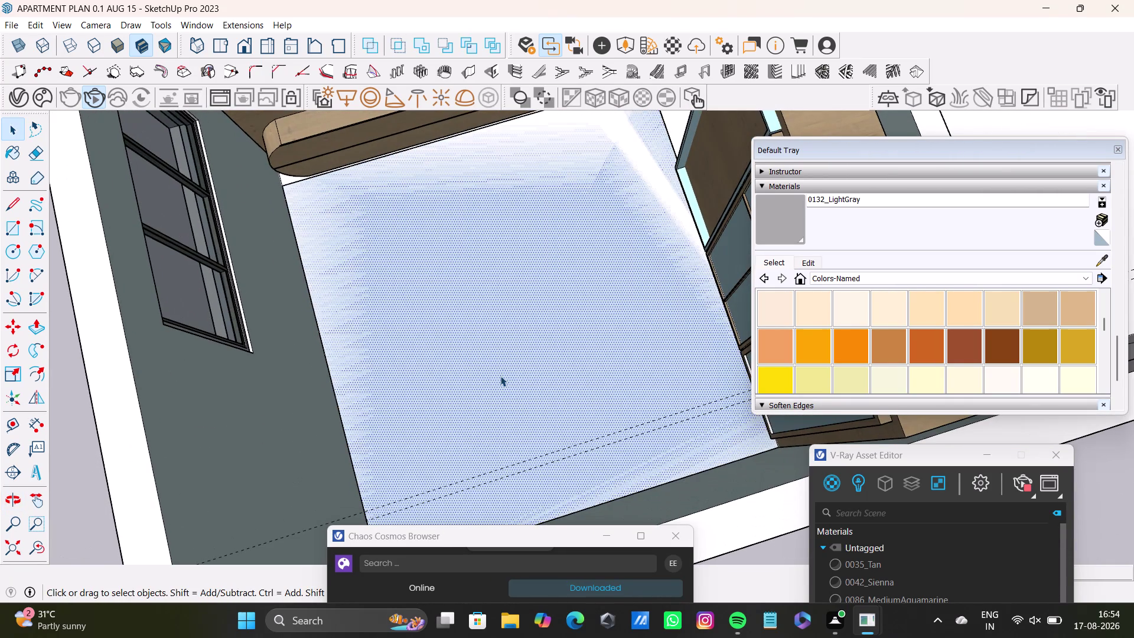
right_click(500, 375)
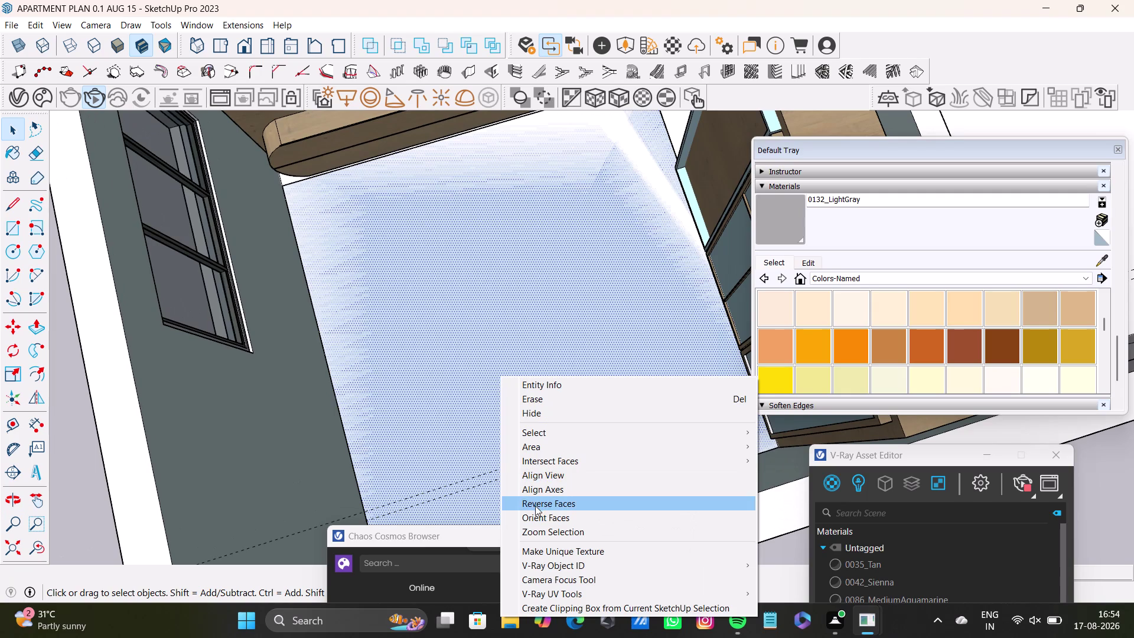
click(535, 505)
scroll(down, 3)
click(480, 377)
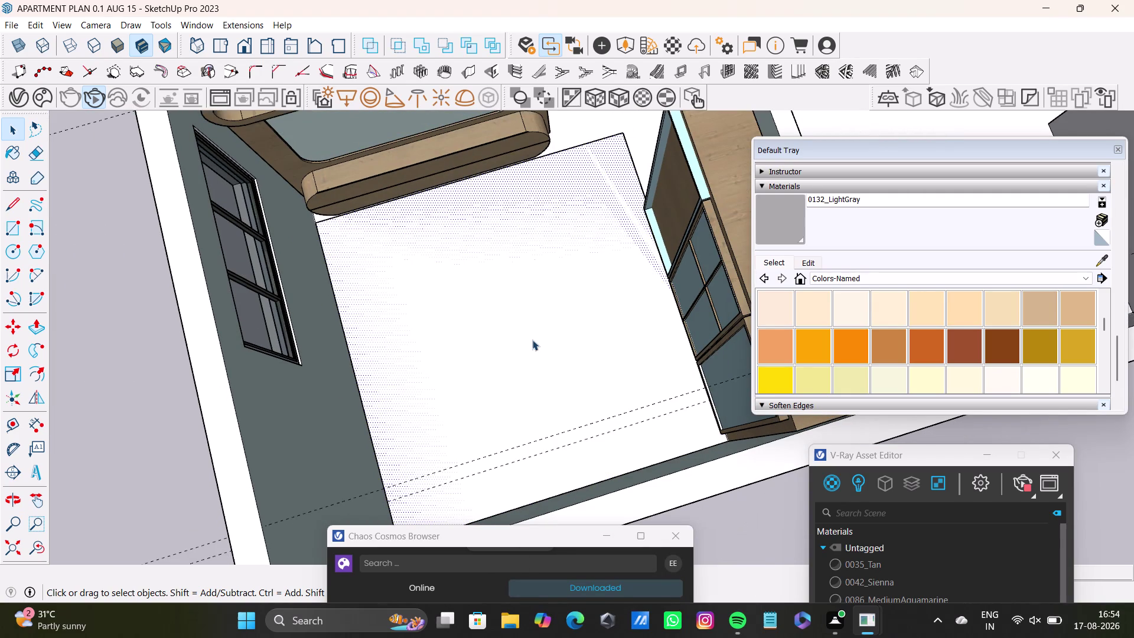
click(885, 274)
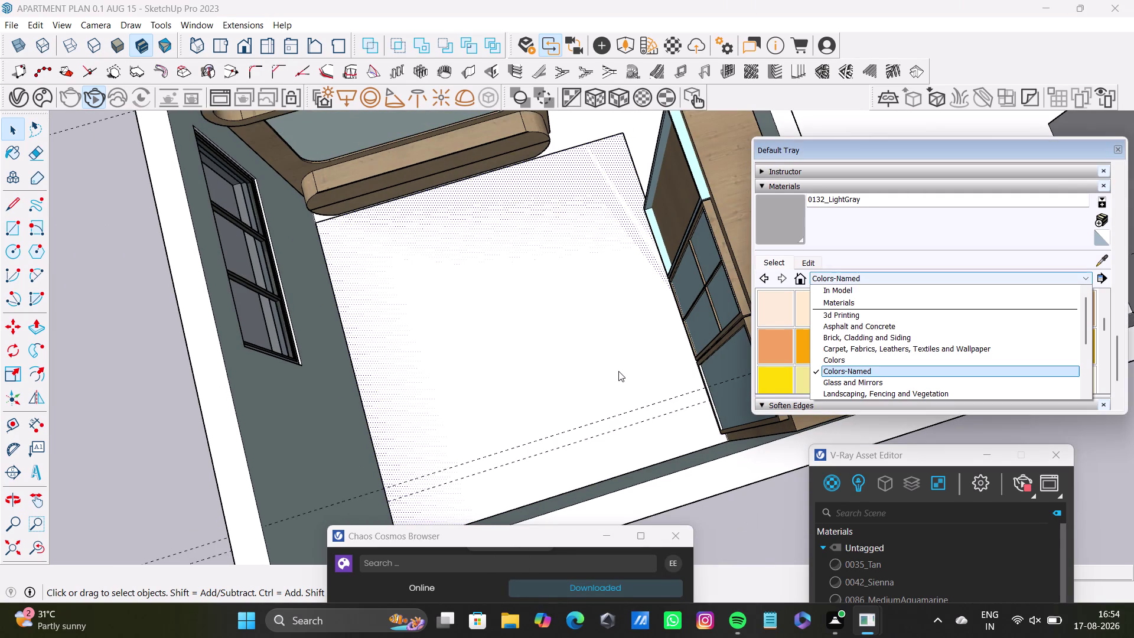
Pick the Tile Canvas material from the Tile collection.
scroll(down, 3)
scroll(down, 3)
click(840, 357)
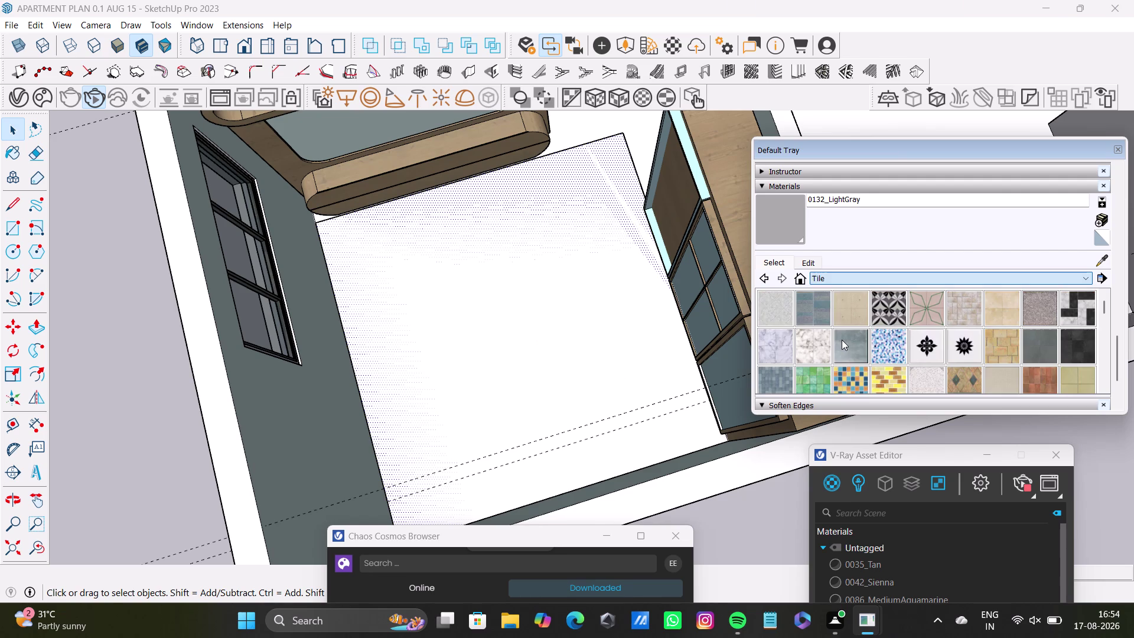
scroll(down, 3)
scroll(down, 3)
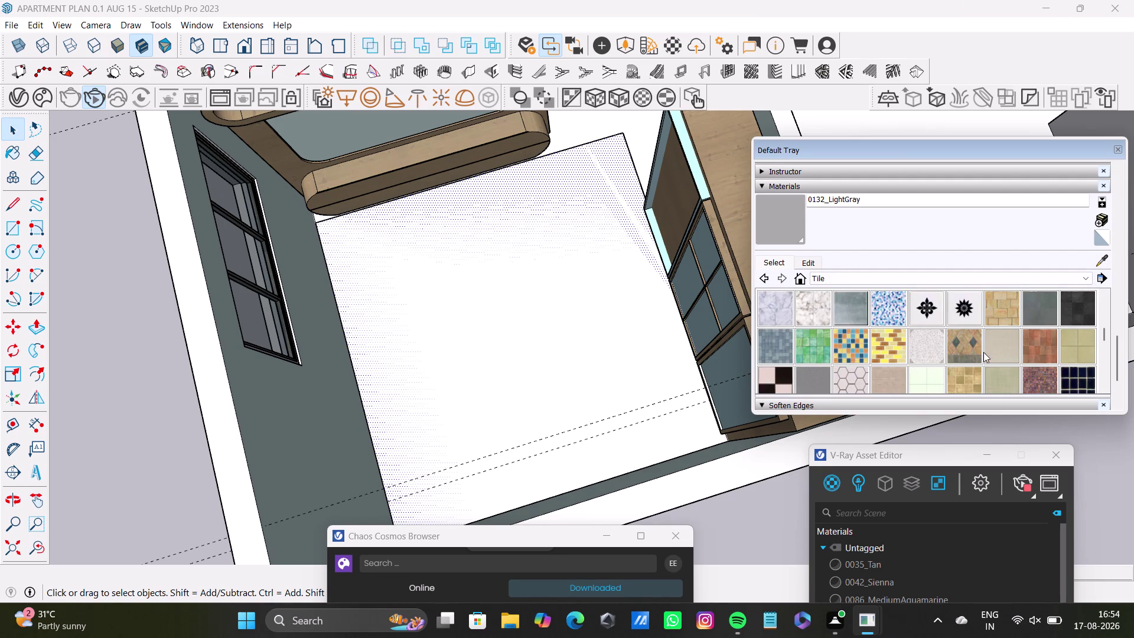
scroll(down, 3)
click(1004, 307)
Test-paint the floor with Tile Canvas, then undo the paint.
click(607, 282)
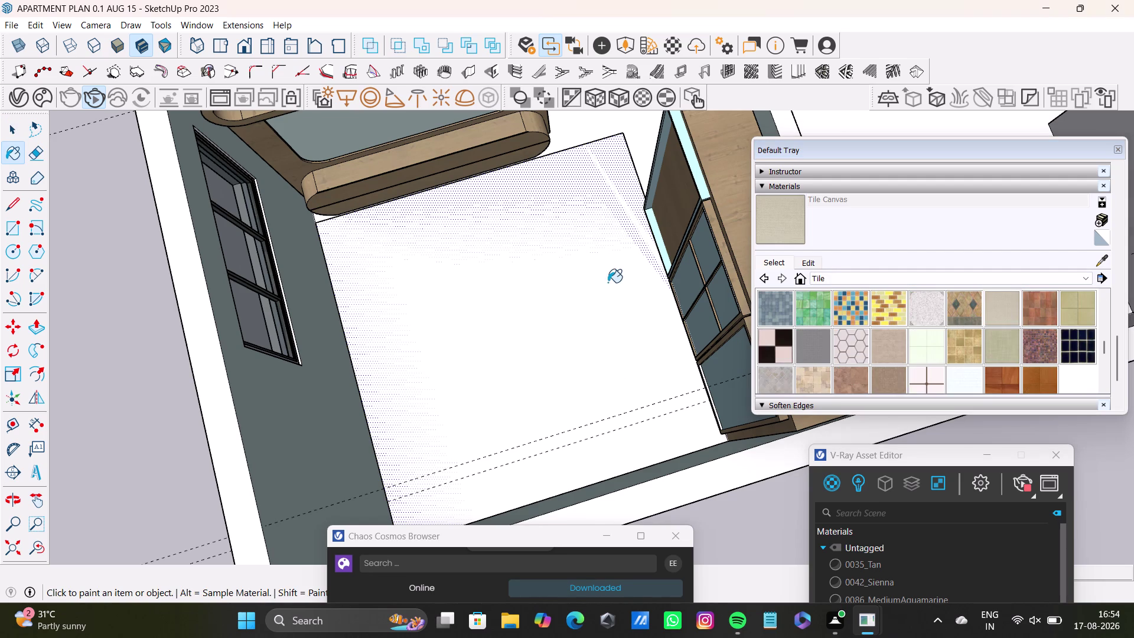
key(ctrl+z)
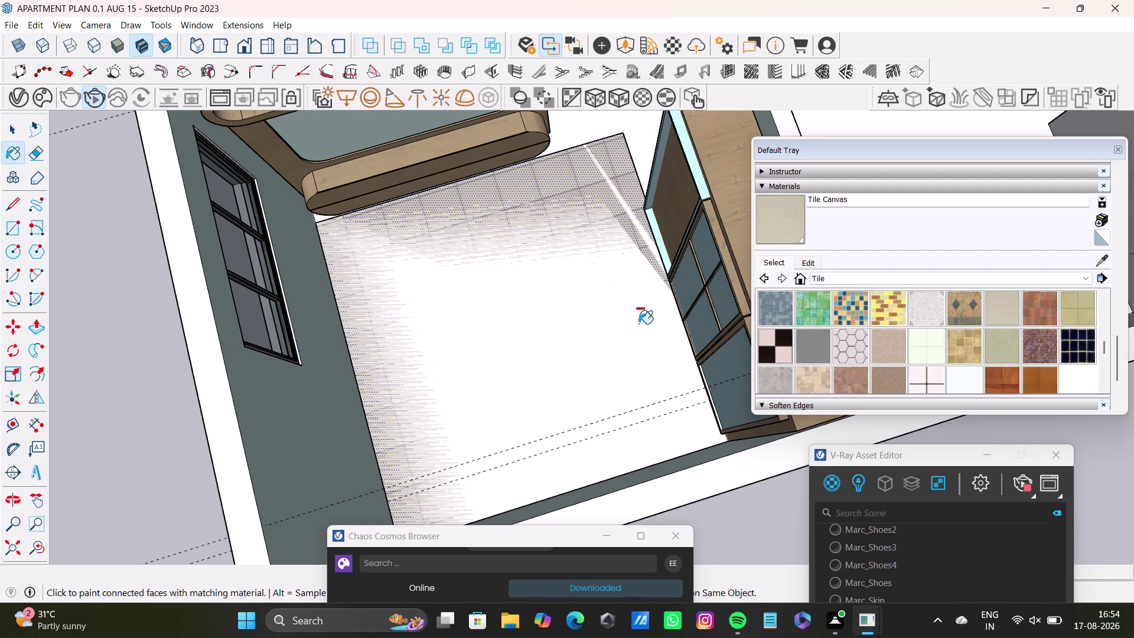
key(ctrl+z)
key(ctrl+z)
key(ctrl+z)
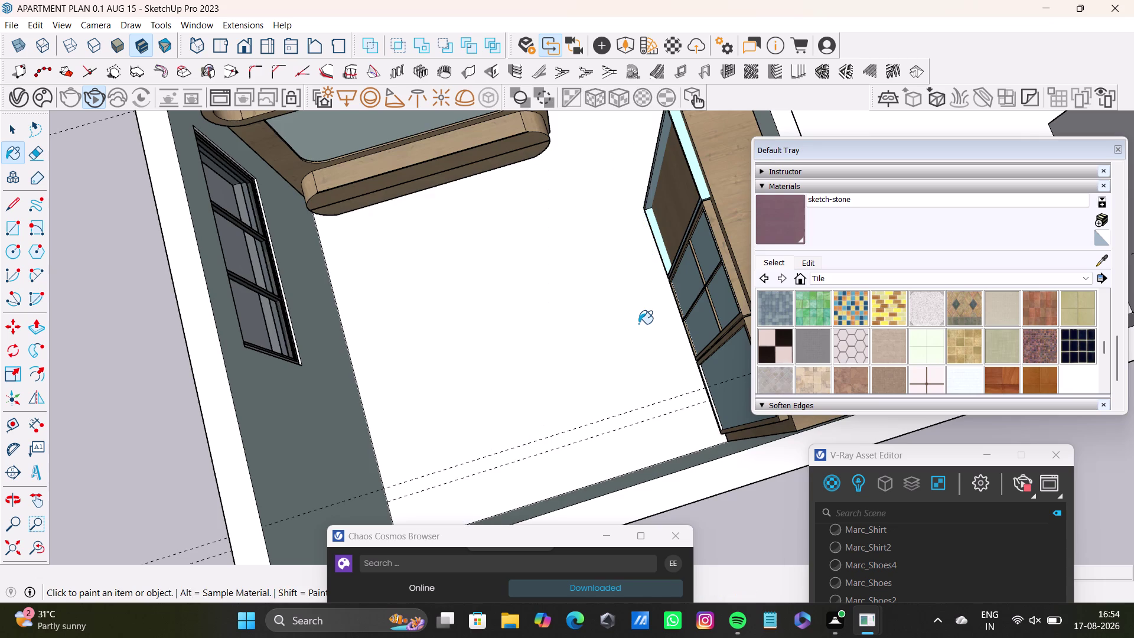
Select only the bathroom floor face.
key(space)
click(70, 371)
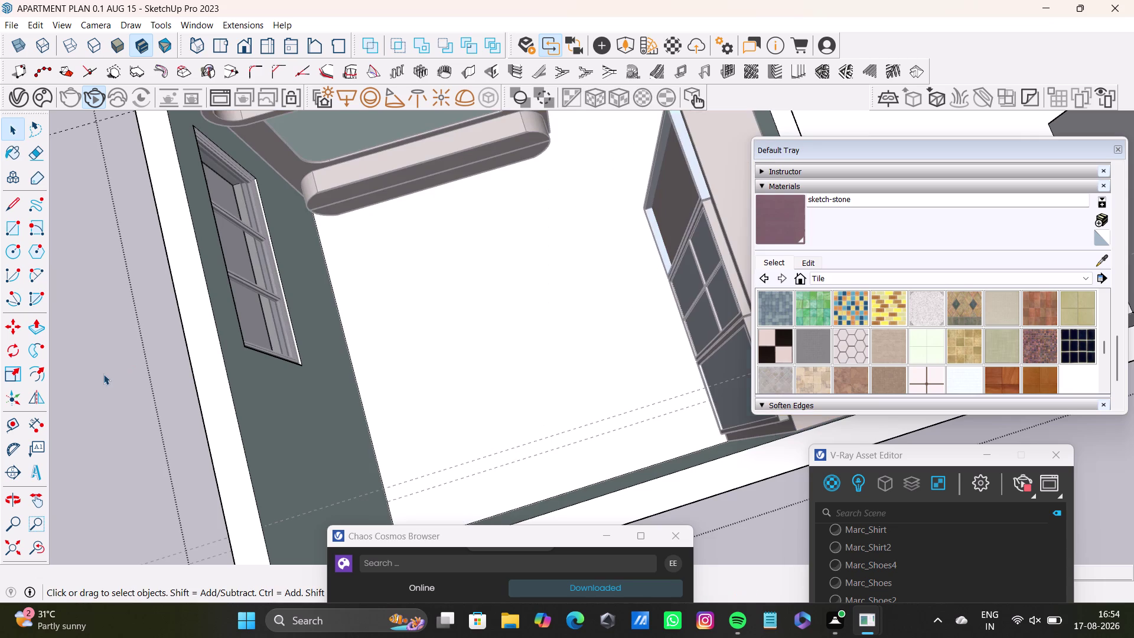
triple_click(416, 363)
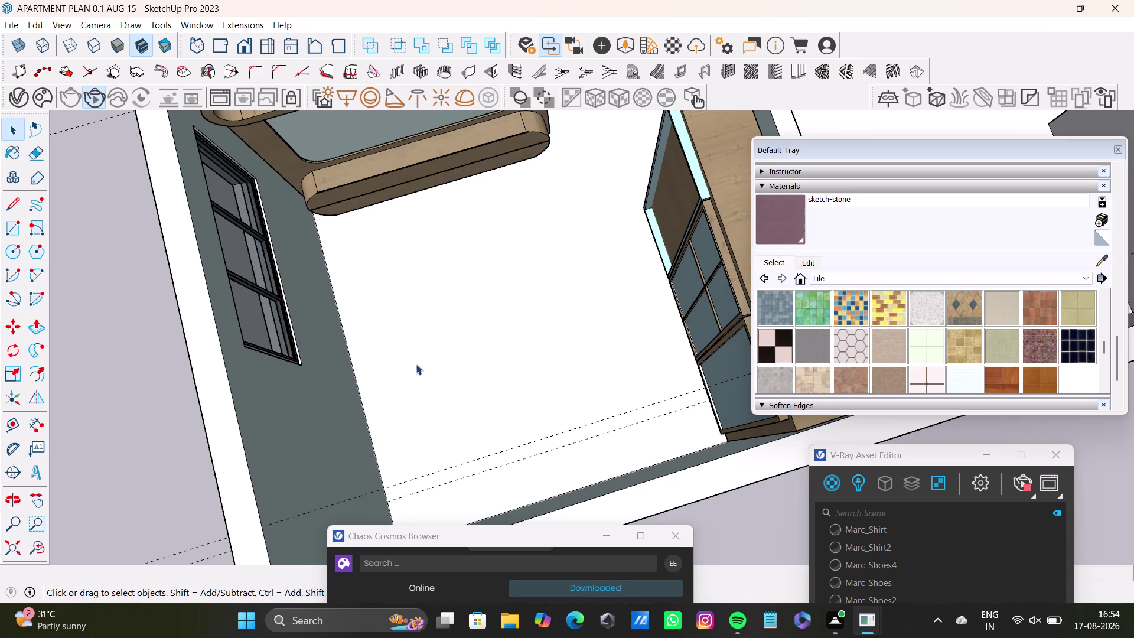
click(416, 364)
click(416, 364)
double_click(416, 362)
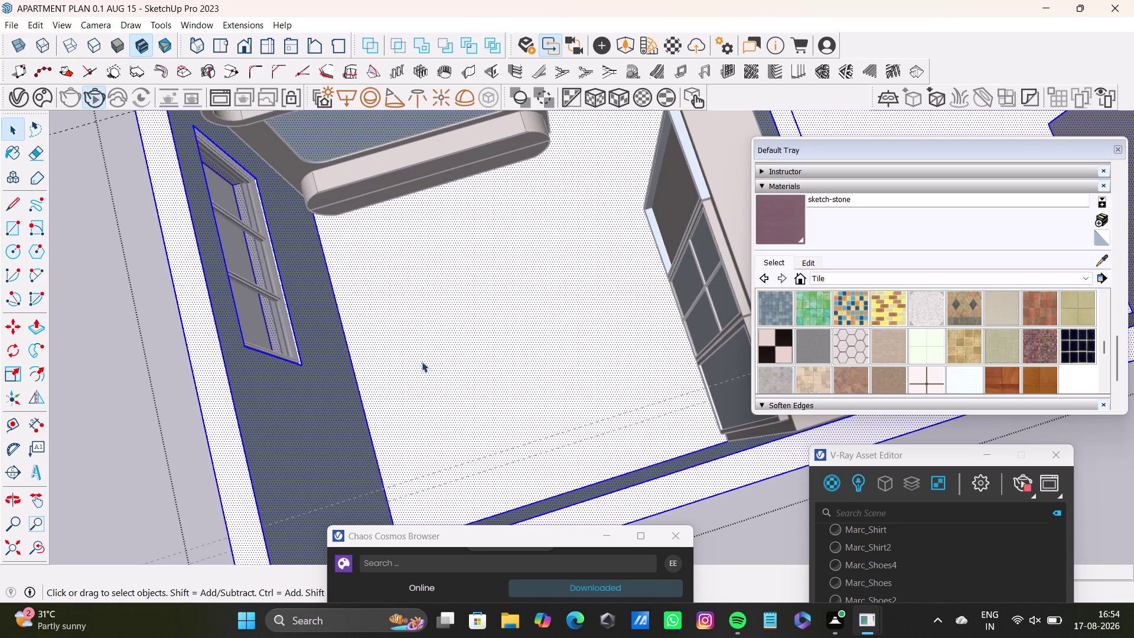
click(524, 323)
click(17, 233)
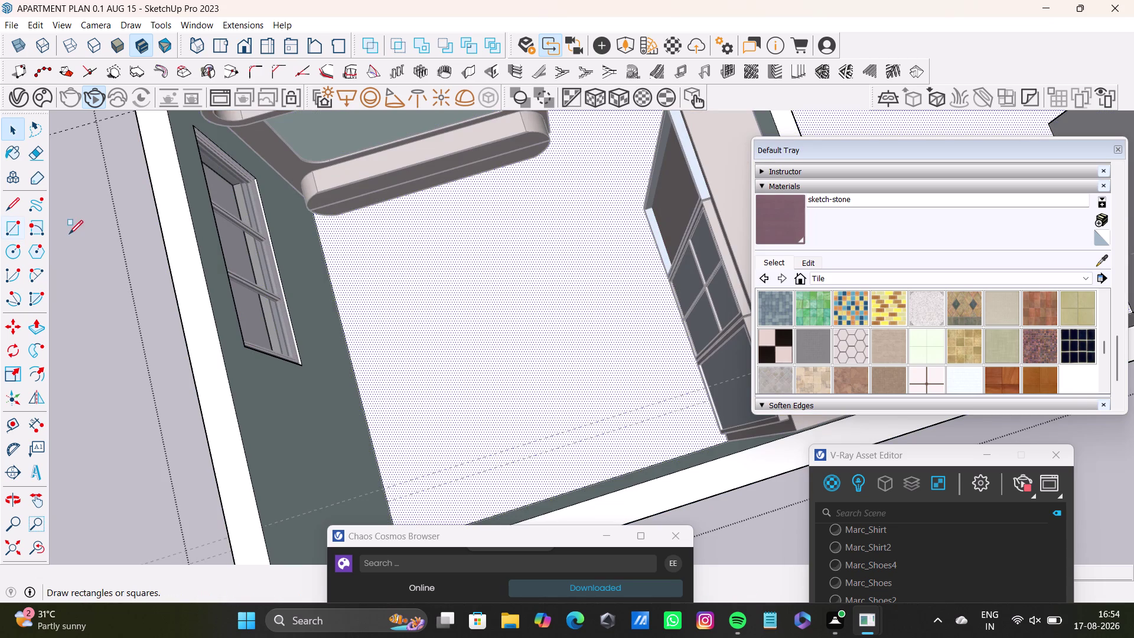
Draw a floor rectangle from the bathtub corner to the far floor corner.
scroll(up, 3)
click(328, 212)
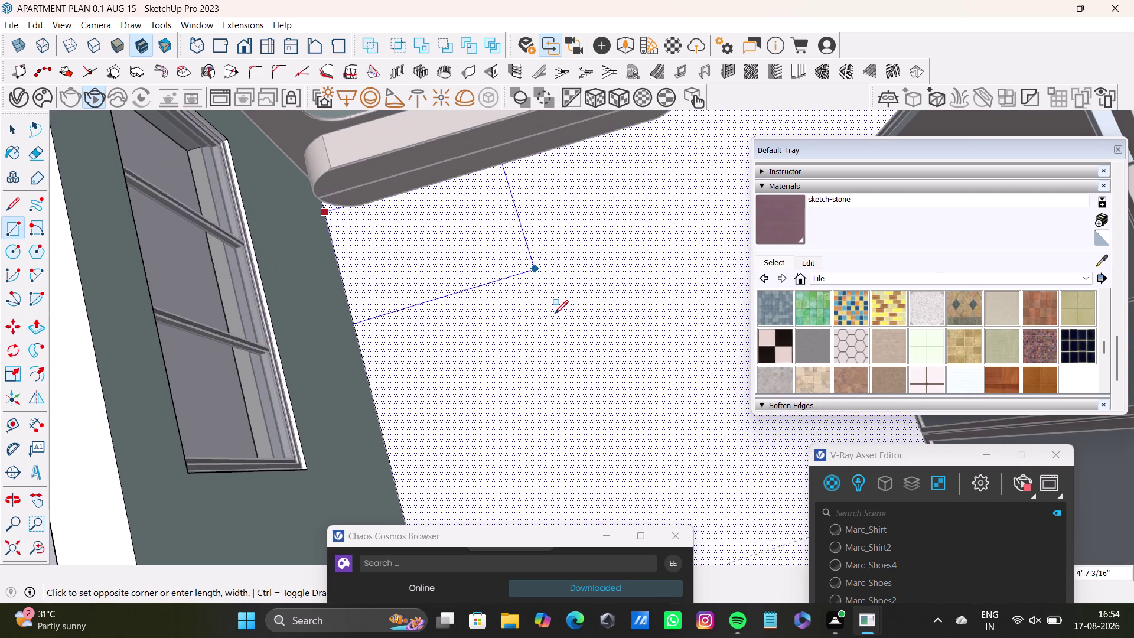
scroll(down, 3)
middle_drag(610, 339, 466, 299)
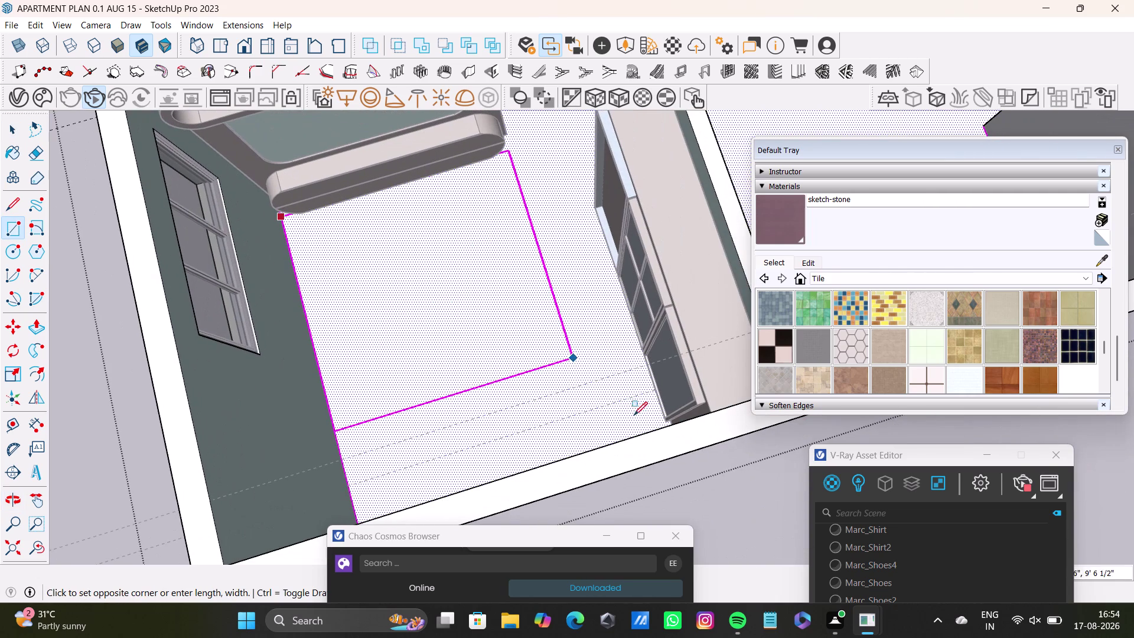
middle_drag(649, 415, 681, 457)
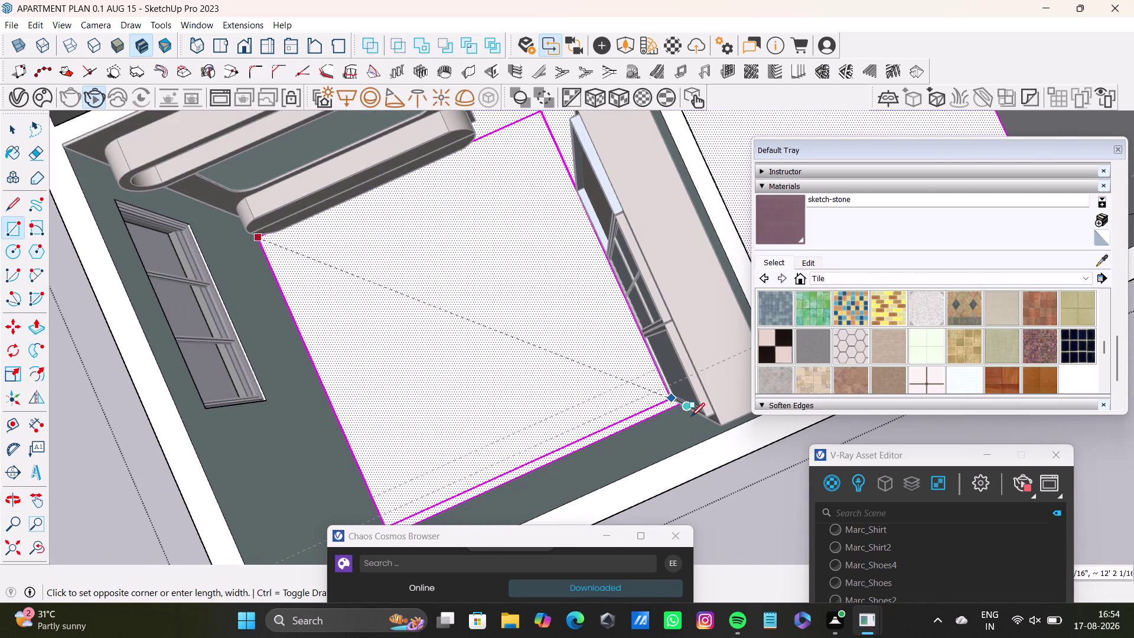
click(691, 415)
Draw a small rectangle beside the bathtub's first rounded end.
scroll(down, 3)
middle_drag(380, 332, 489, 400)
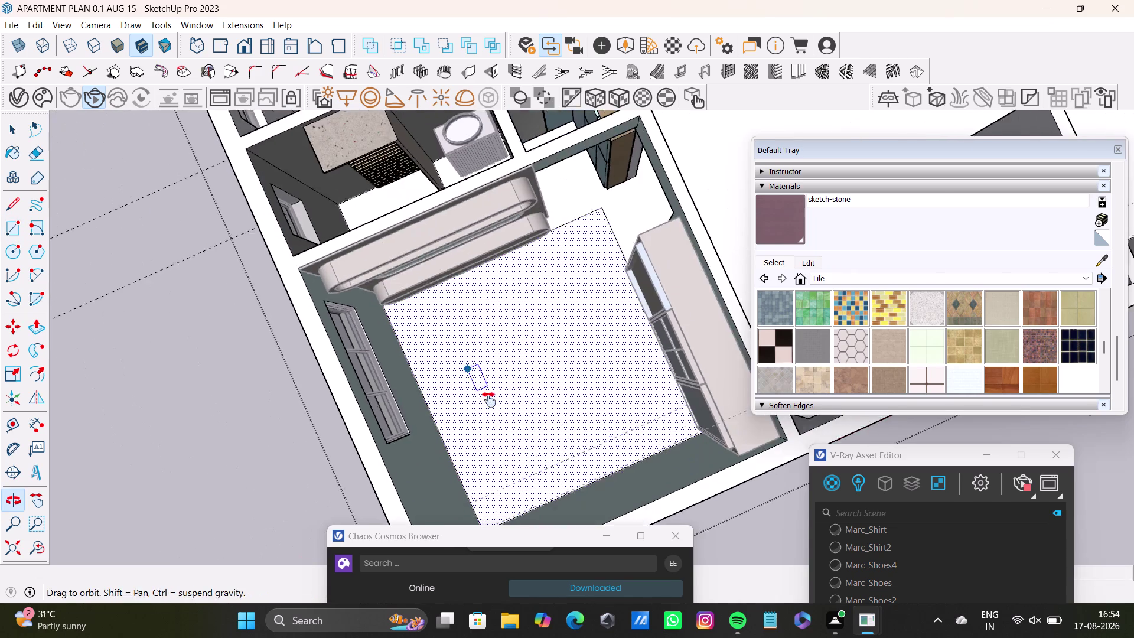
middle_drag(489, 400, 490, 401)
scroll(up, 3)
middle_drag(429, 347, 477, 293)
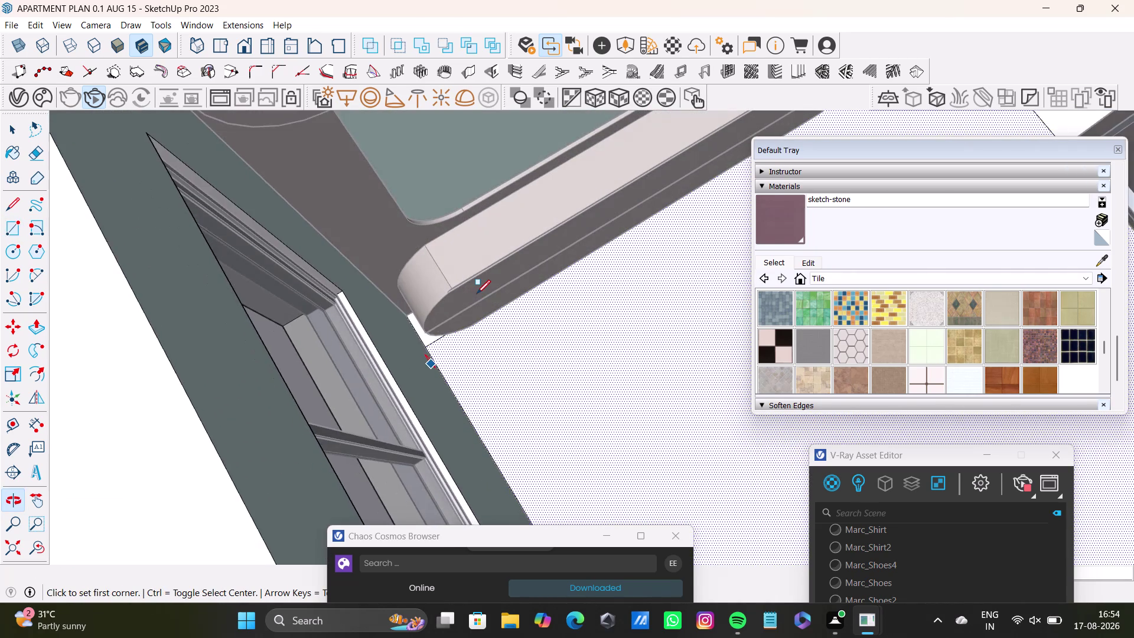
scroll(up, 3)
click(397, 306)
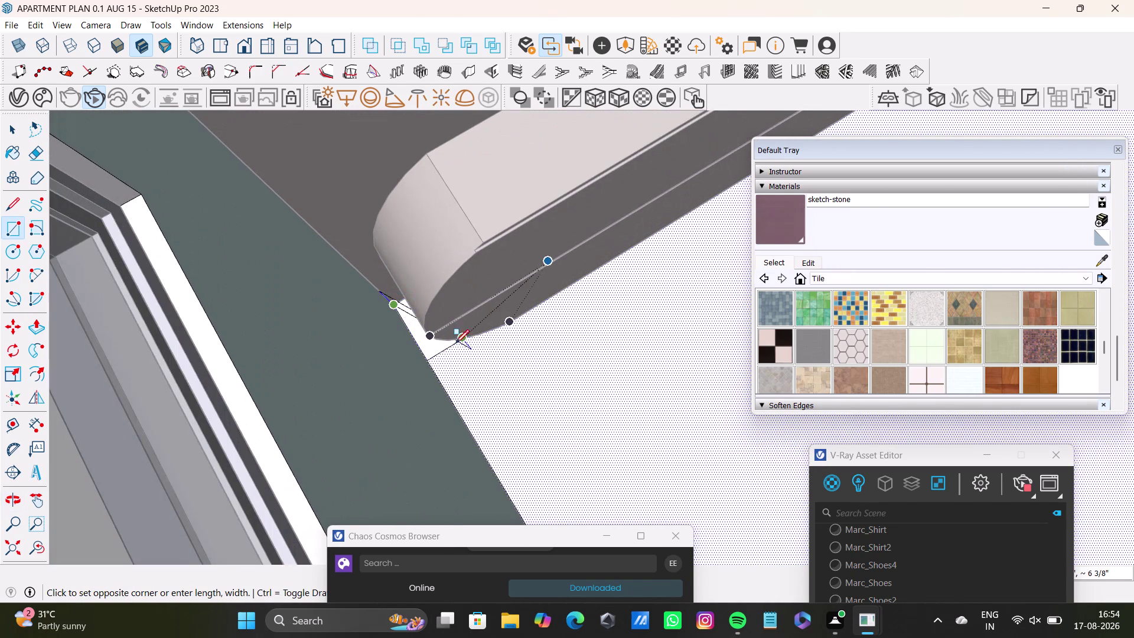
key(Up)
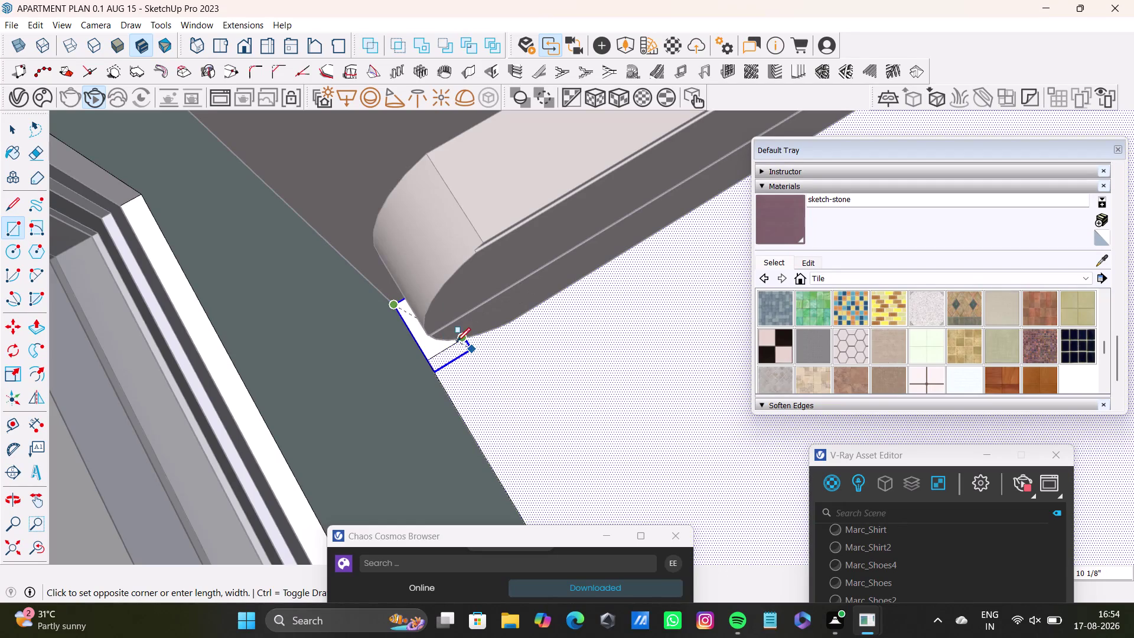
click(467, 335)
Draw a small rectangle at the bathtub's other rounded end.
scroll(down, 3)
middle_drag(597, 358, 268, 502)
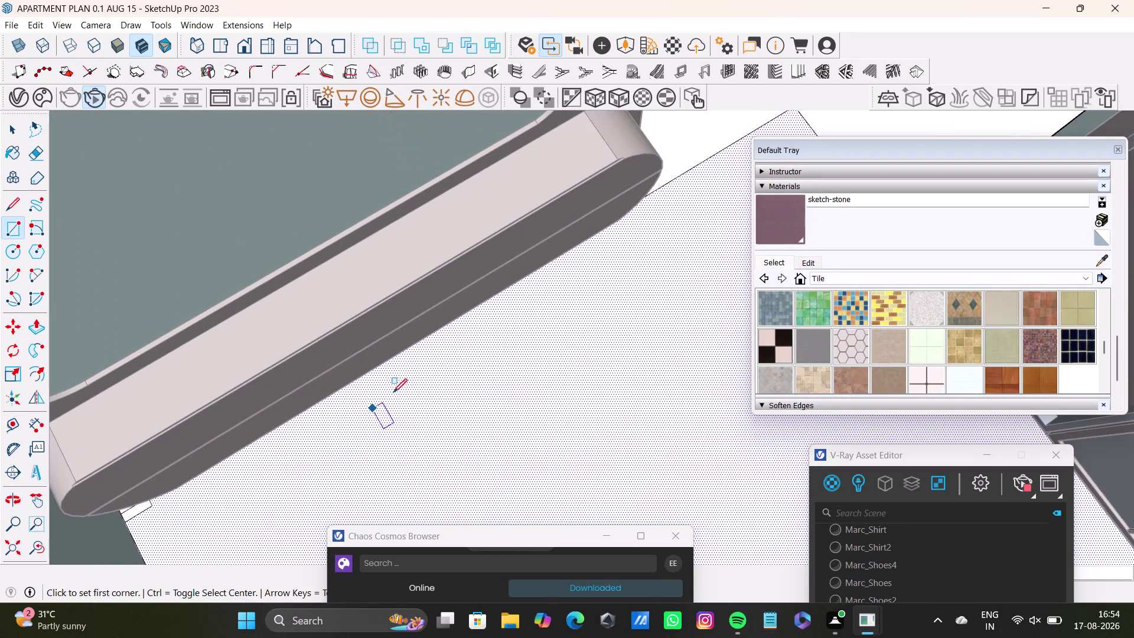
scroll(down, 3)
middle_drag(482, 380, 261, 519)
scroll(up, 3)
middle_drag(415, 356, 431, 381)
middle_drag(481, 401, 367, 355)
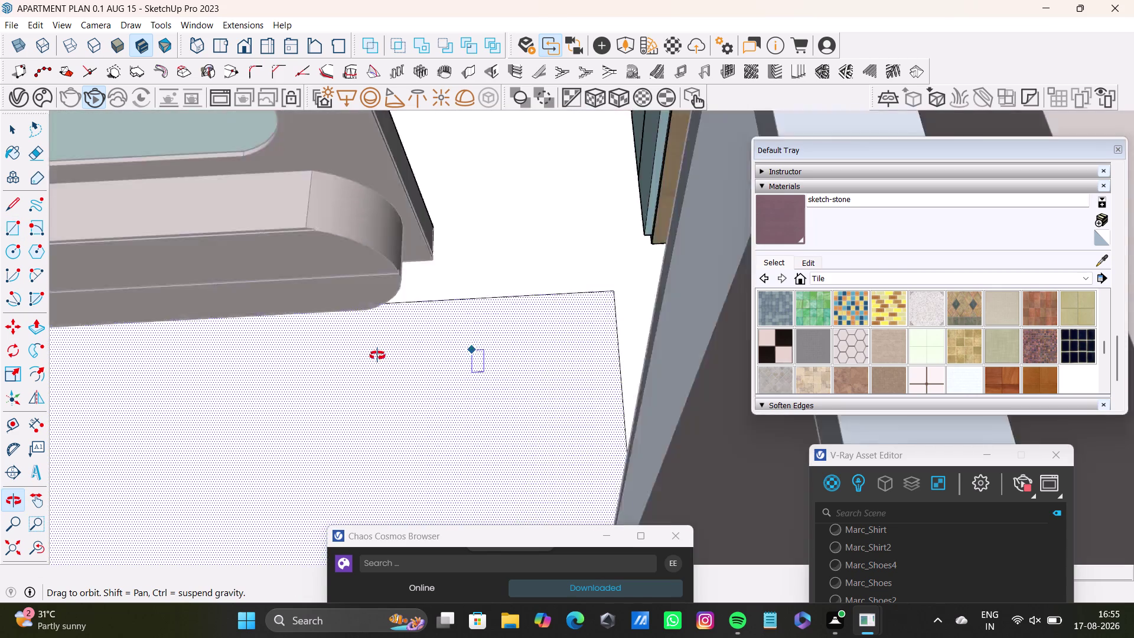
middle_drag(367, 354, 400, 354)
scroll(up, 3)
middle_drag(401, 354, 363, 325)
drag(358, 319, 385, 308)
key(space)
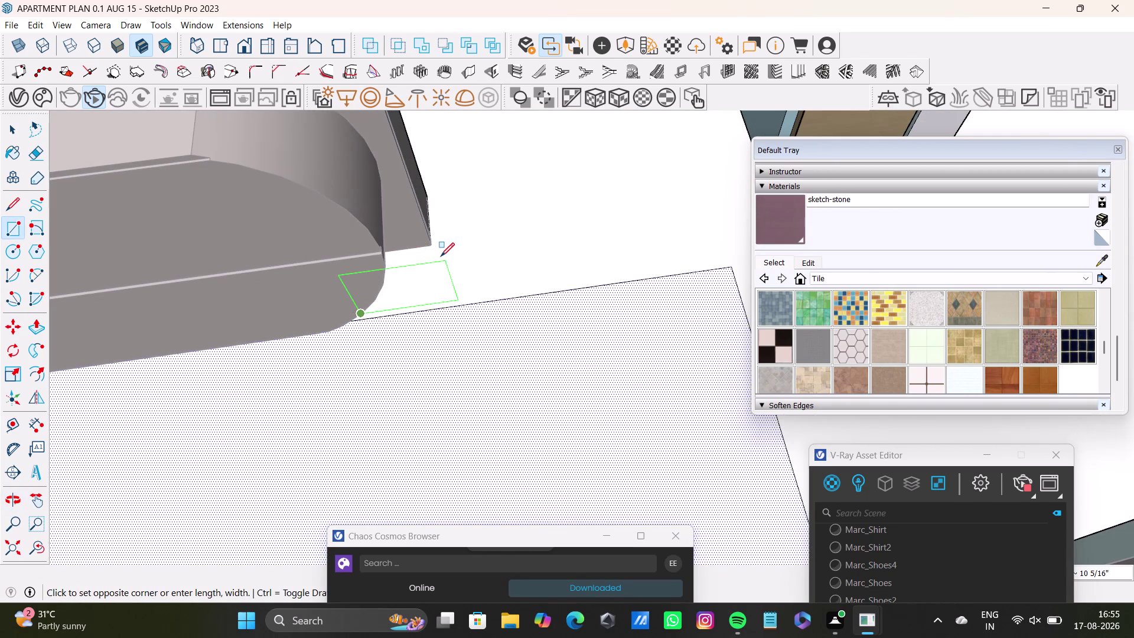
middle_drag(466, 297, 447, 336)
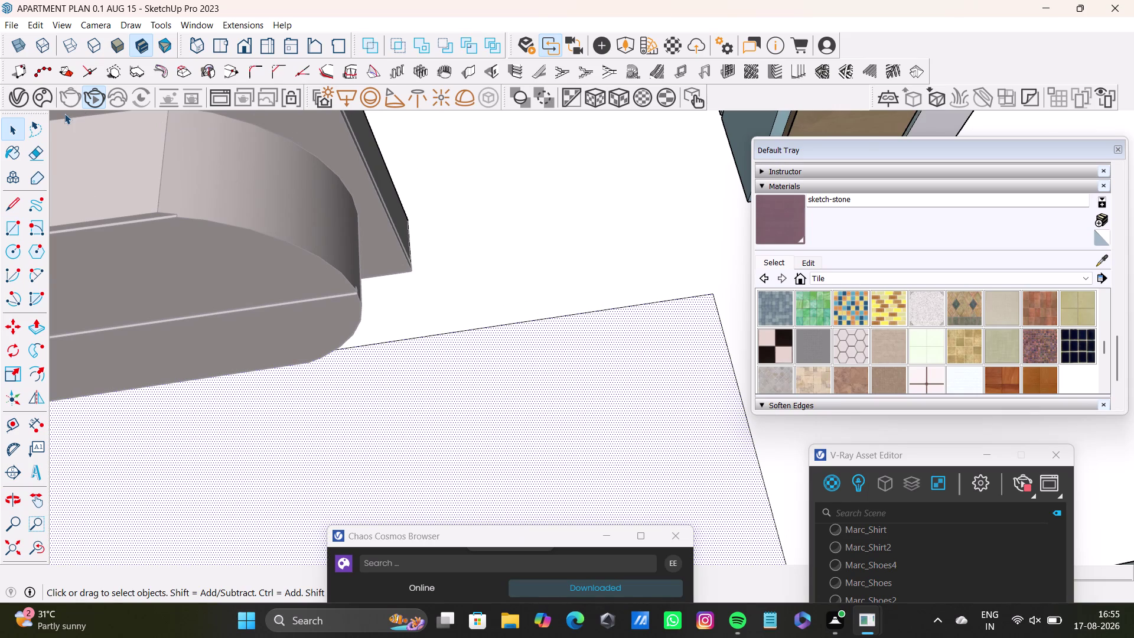
Draw a thin floor strip from the bathtub end along the floor edge.
click(16, 228)
scroll(up, 3)
scroll(up, 3)
middle_drag(407, 286, 356, 210)
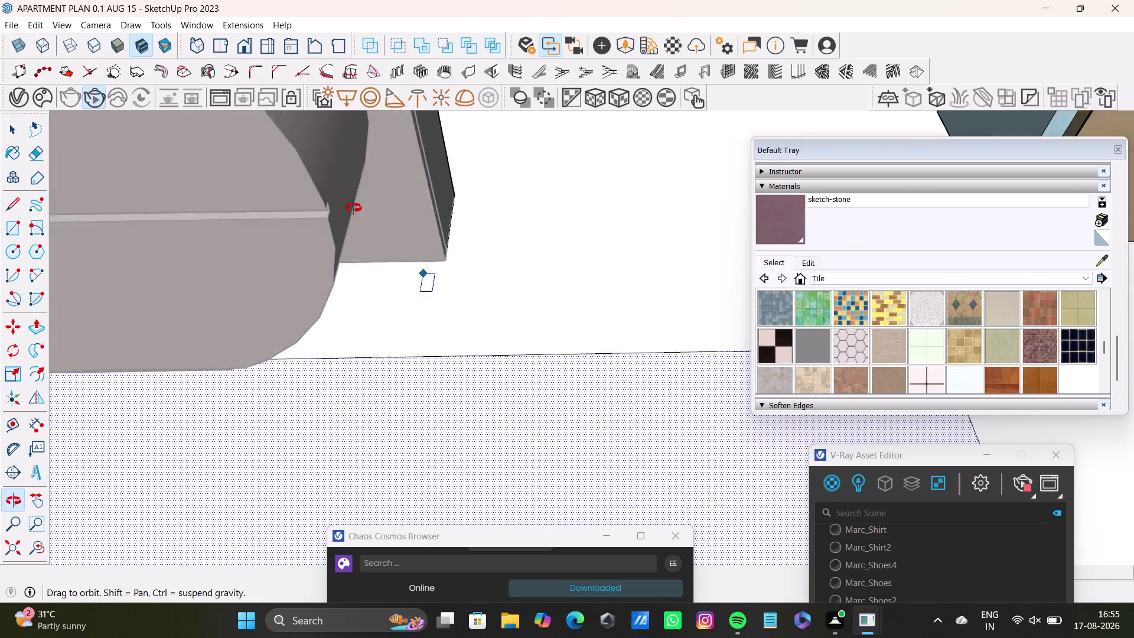
middle_drag(355, 209, 319, 160)
scroll(up, 3)
middle_drag(375, 264, 303, 227)
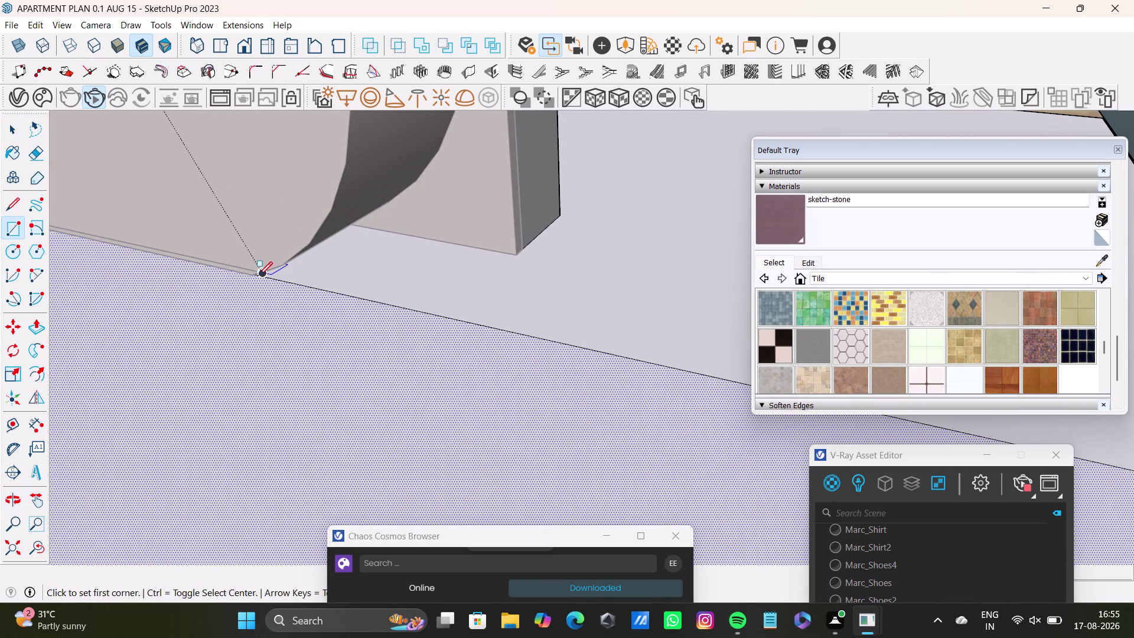
drag(258, 275, 264, 271)
key(Up)
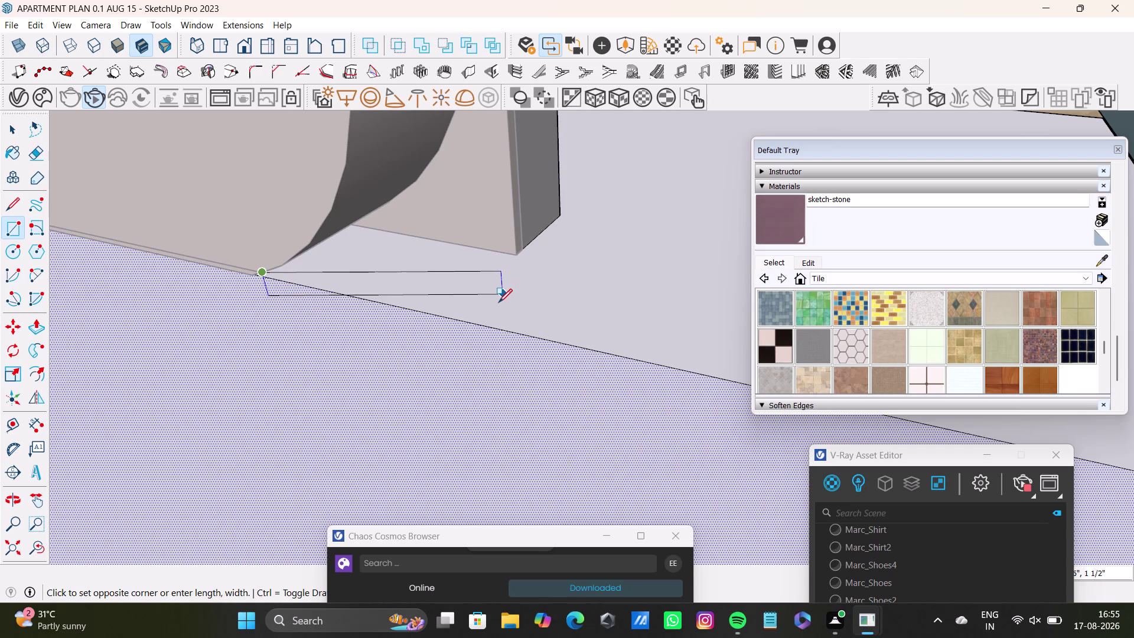
scroll(down, 3)
middle_drag(625, 305, 457, 321)
middle_drag(446, 328, 431, 330)
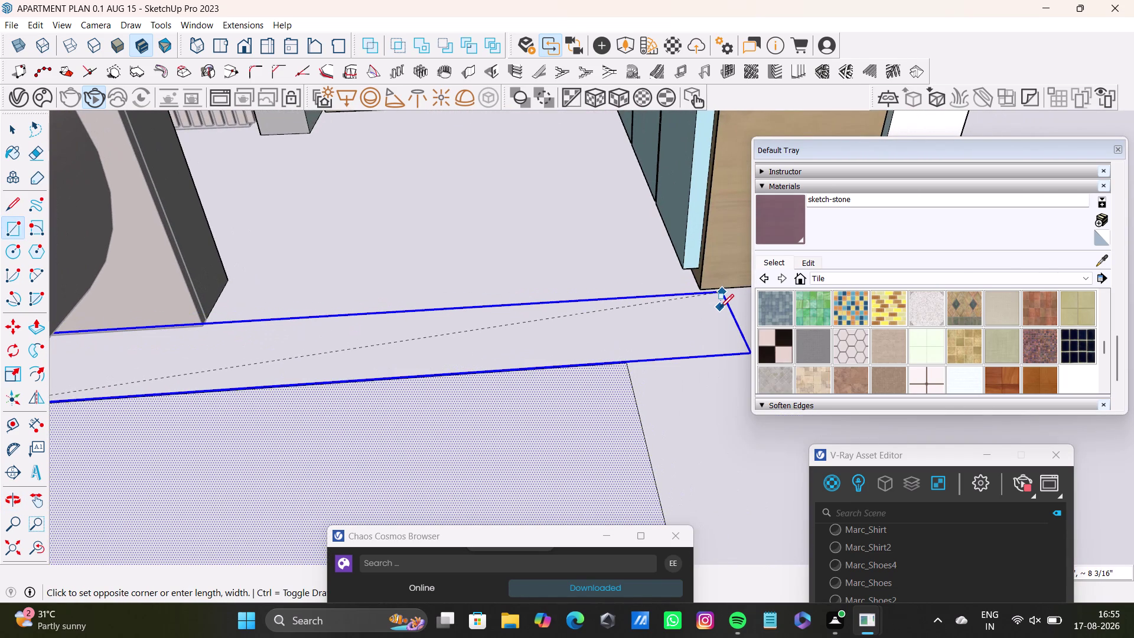
click(720, 309)
Orbit around the new strip beside the bathtub and select its long edge.
scroll(down, 3)
middle_drag(659, 340, 622, 273)
middle_drag(561, 320, 578, 382)
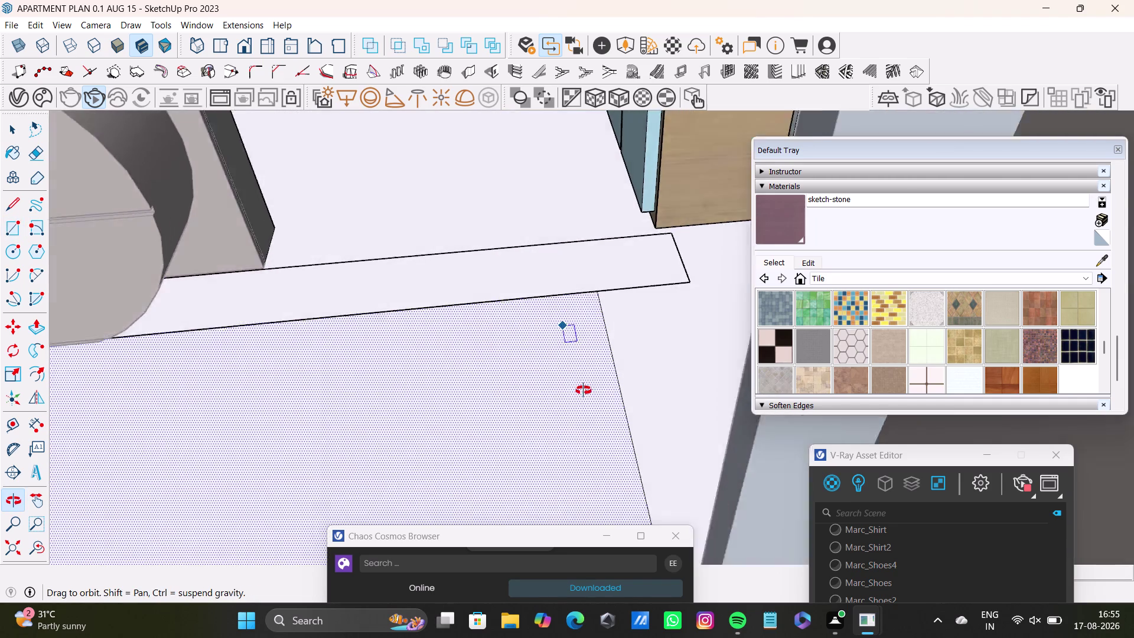
middle_drag(578, 382, 586, 398)
scroll(up, 3)
middle_drag(501, 310, 669, 224)
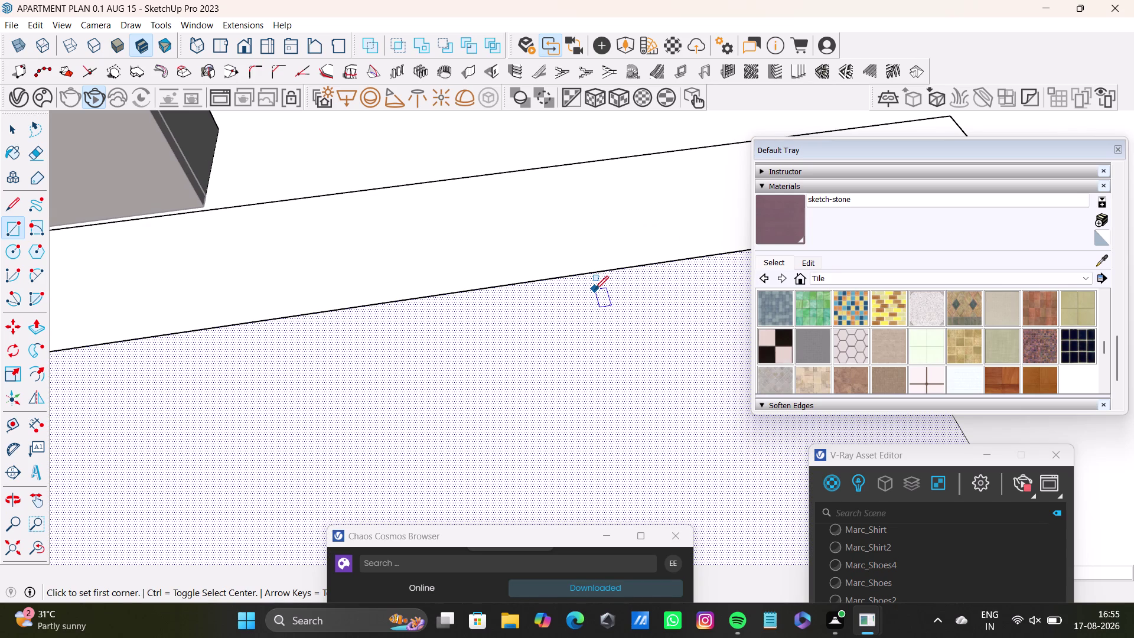
scroll(up, 3)
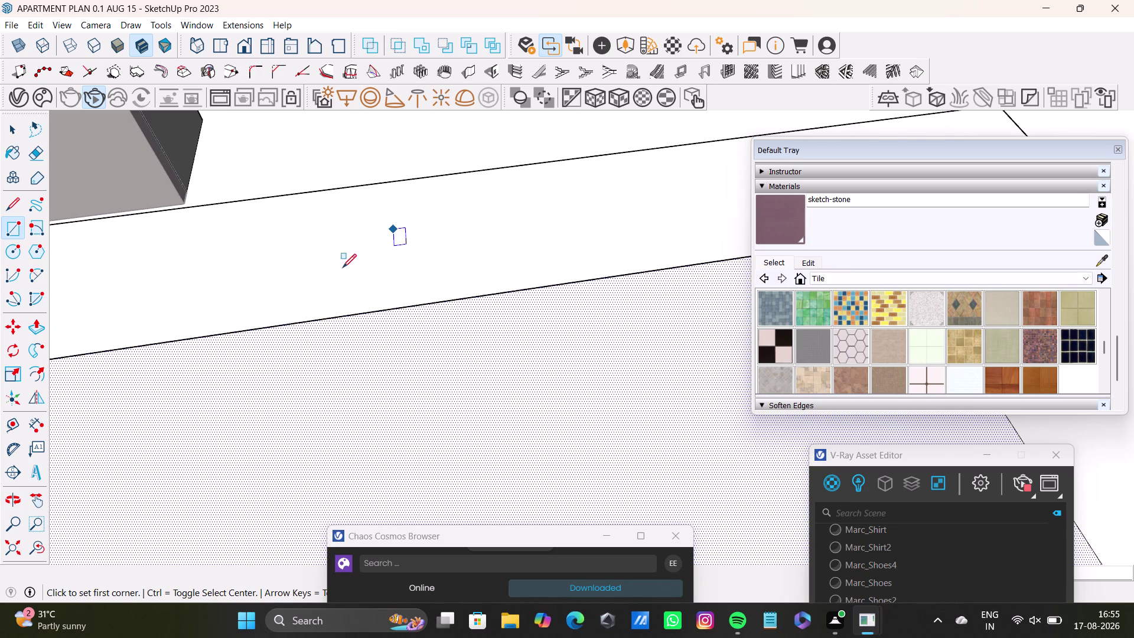
scroll(down, 3)
middle_drag(355, 249, 441, 479)
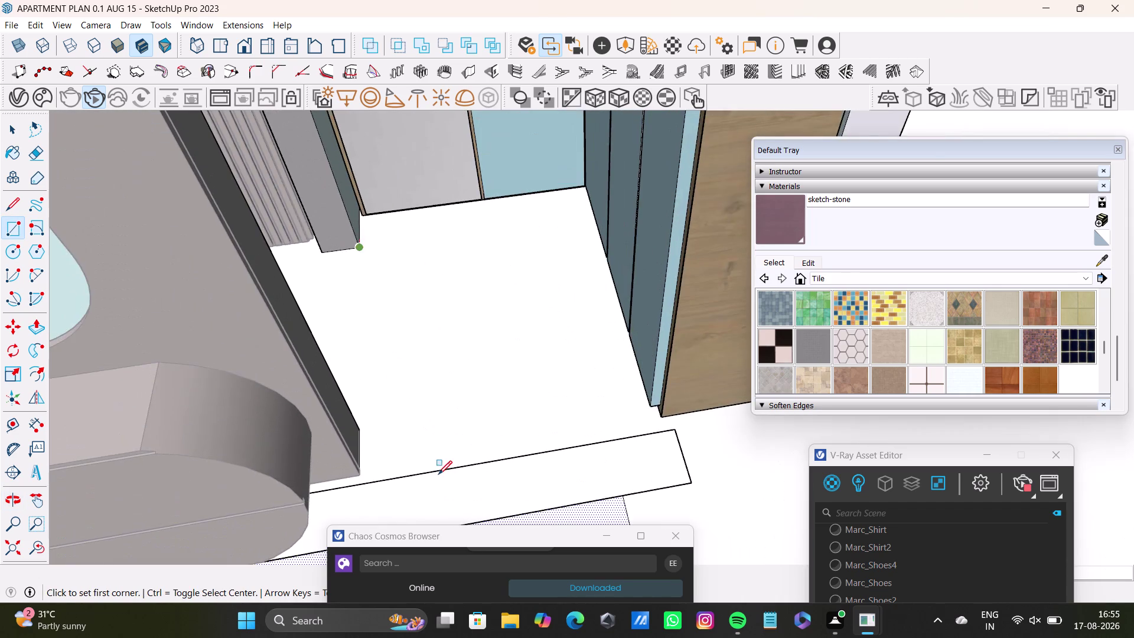
scroll(up, 3)
scroll(up, 3)
middle_drag(294, 480, 255, 388)
key(space)
click(343, 387)
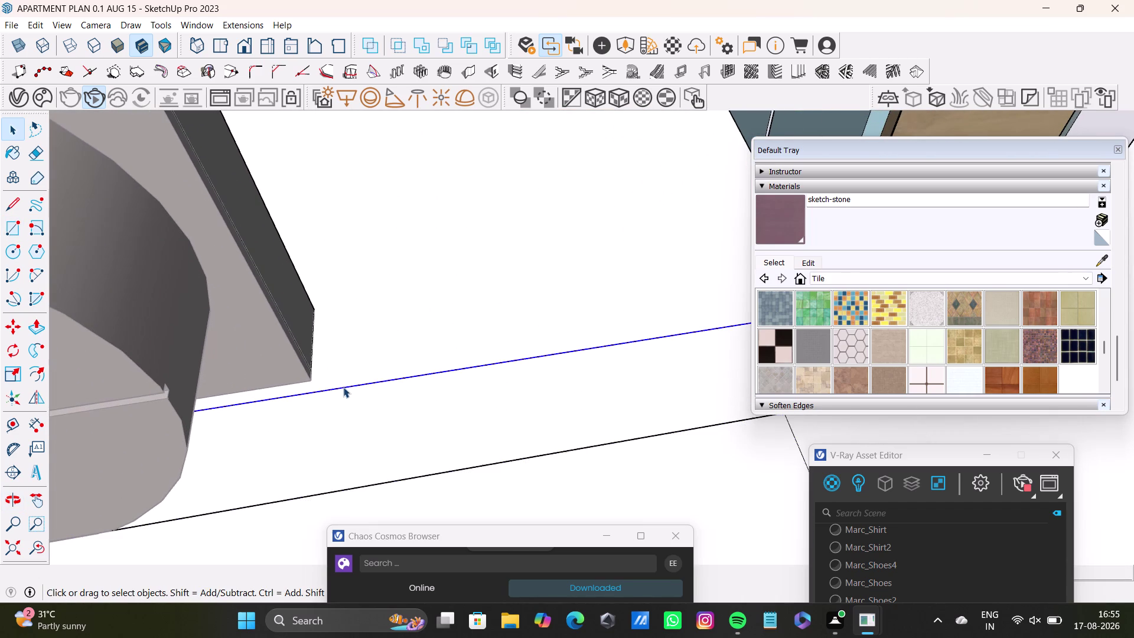
Move the floor strip's long edge into line with the cabinet and check the alignment.
key(m)
drag(343, 386, 339, 369)
key(space)
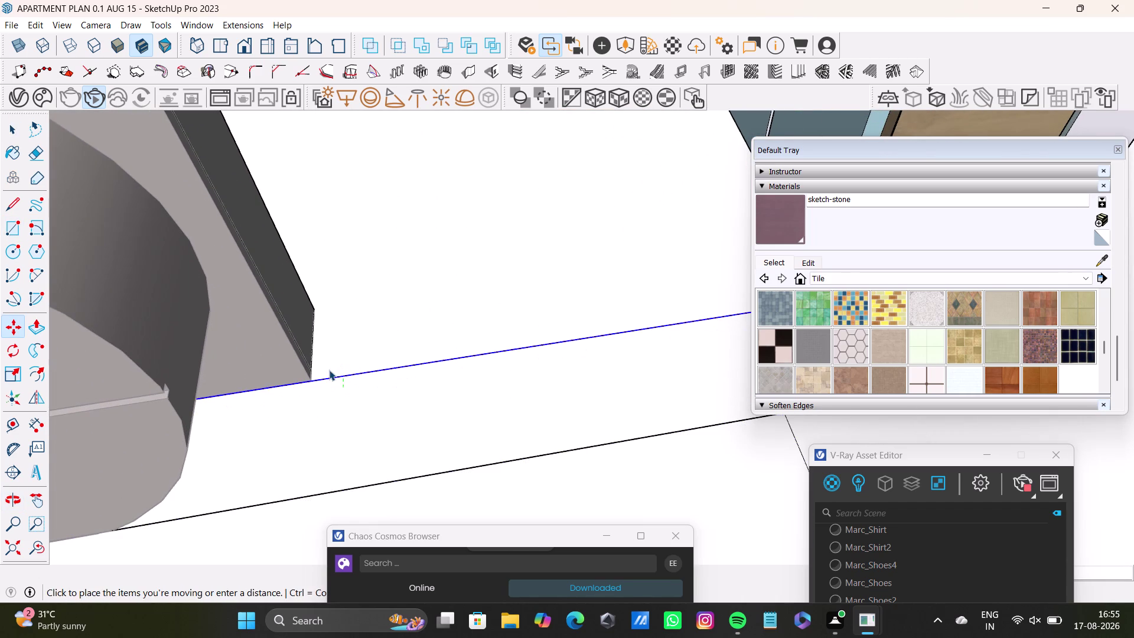
scroll(down, 3)
middle_drag(352, 406, 227, 427)
scroll(up, 3)
middle_drag(487, 432, 425, 281)
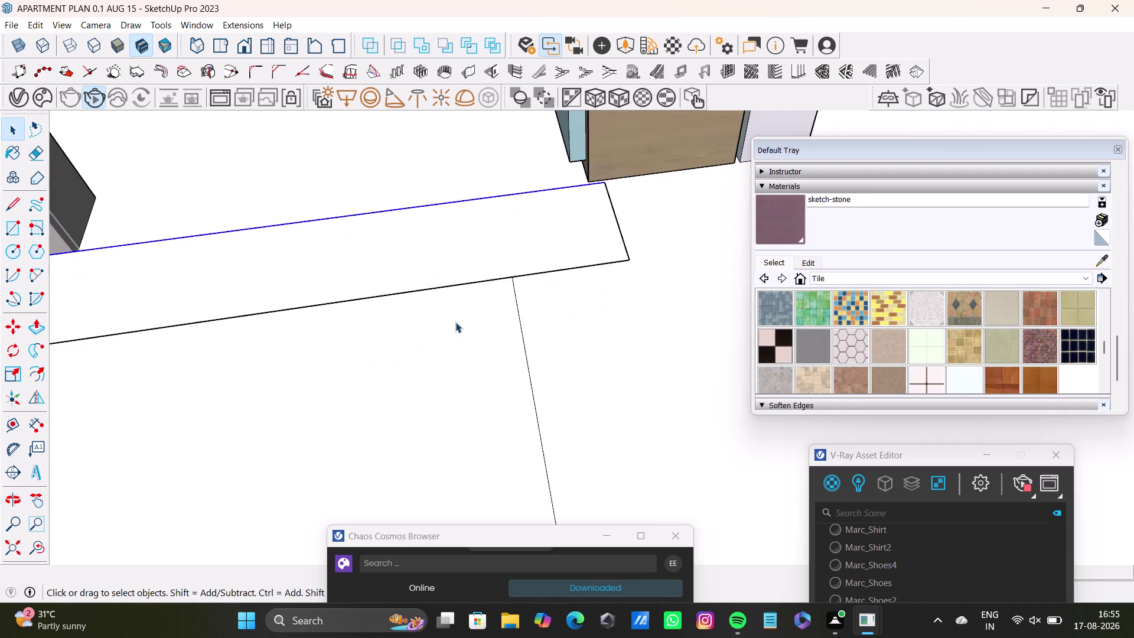
middle_drag(455, 321, 726, 368)
middle_drag(564, 321, 400, 283)
middle_drag(397, 310, 443, 338)
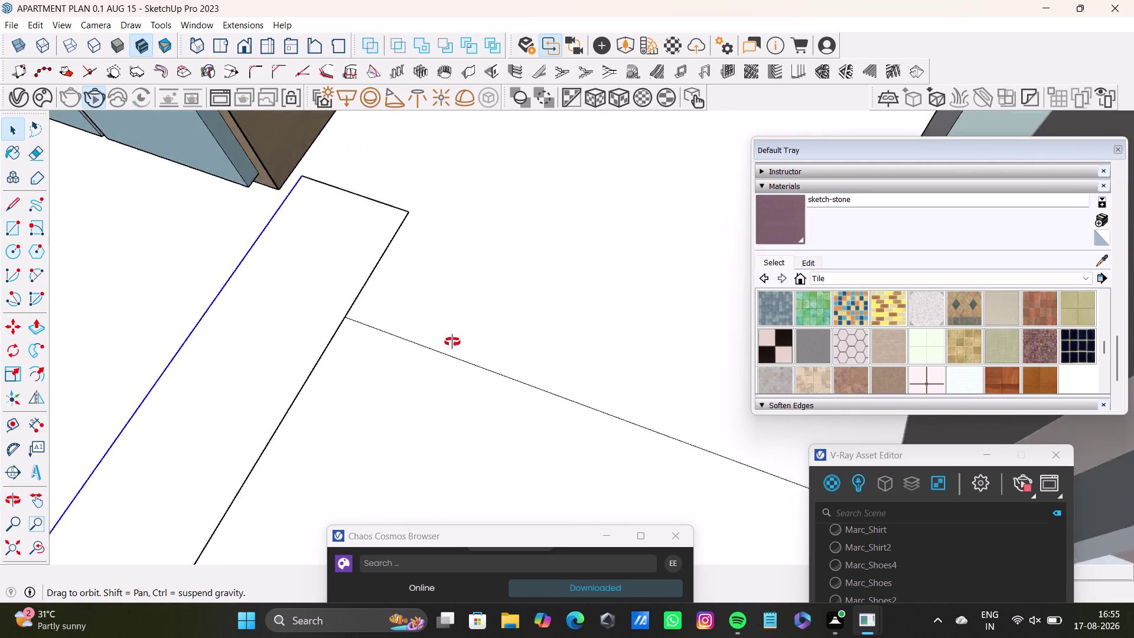
middle_drag(443, 339, 531, 341)
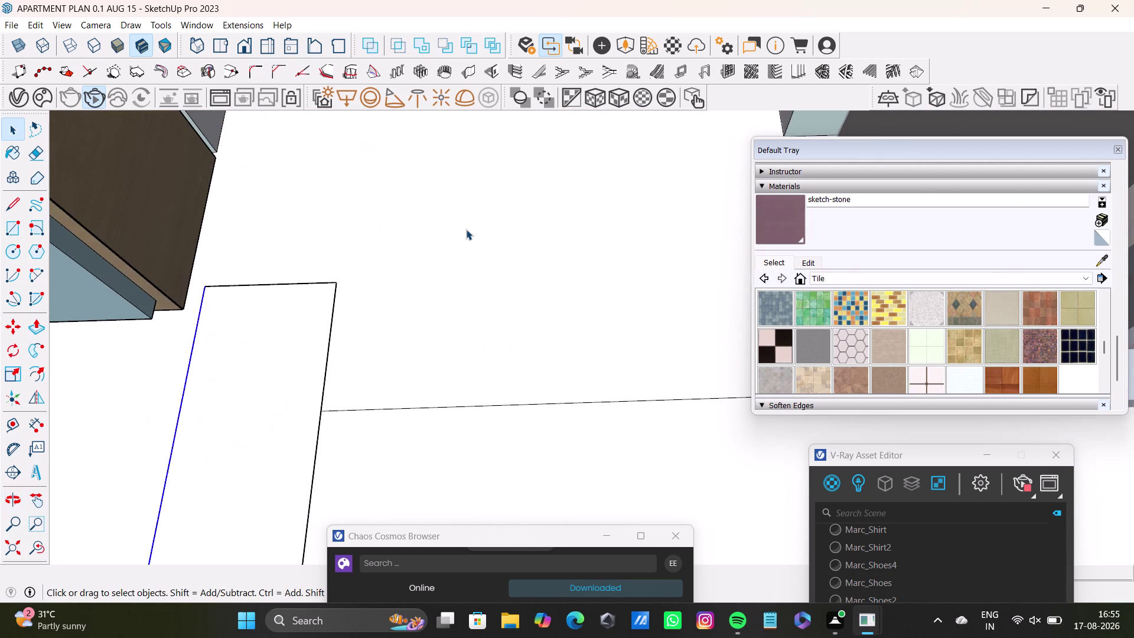
scroll(down, 3)
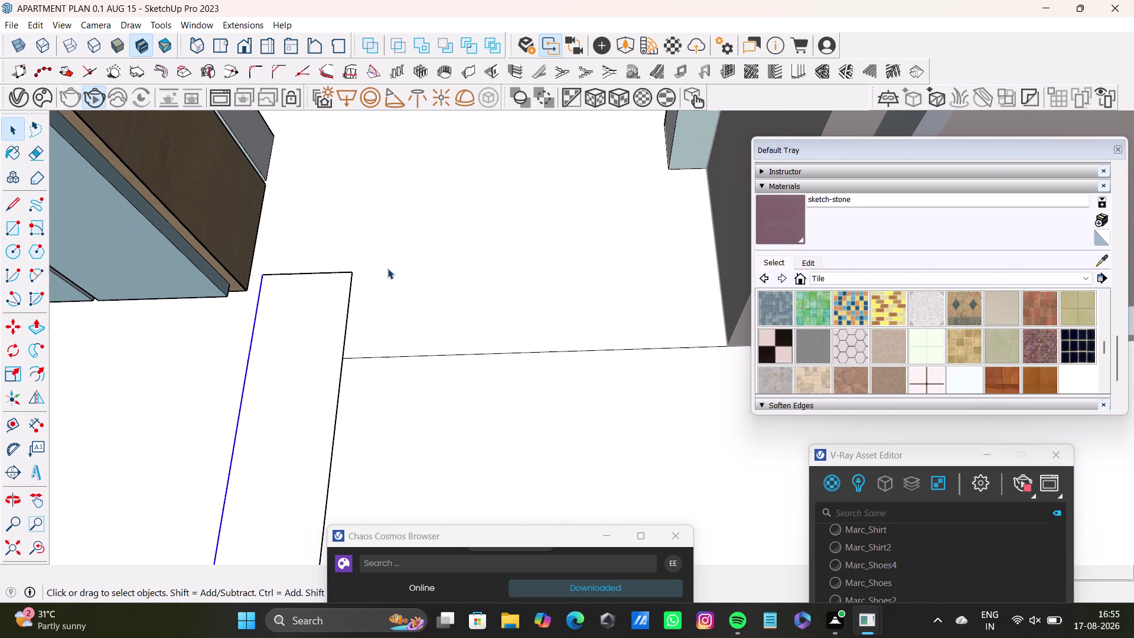
scroll(down, 3)
Move the strip's short end edge to the cabinet corner beneath the wood-clad unit.
middle_drag(397, 280, 418, 437)
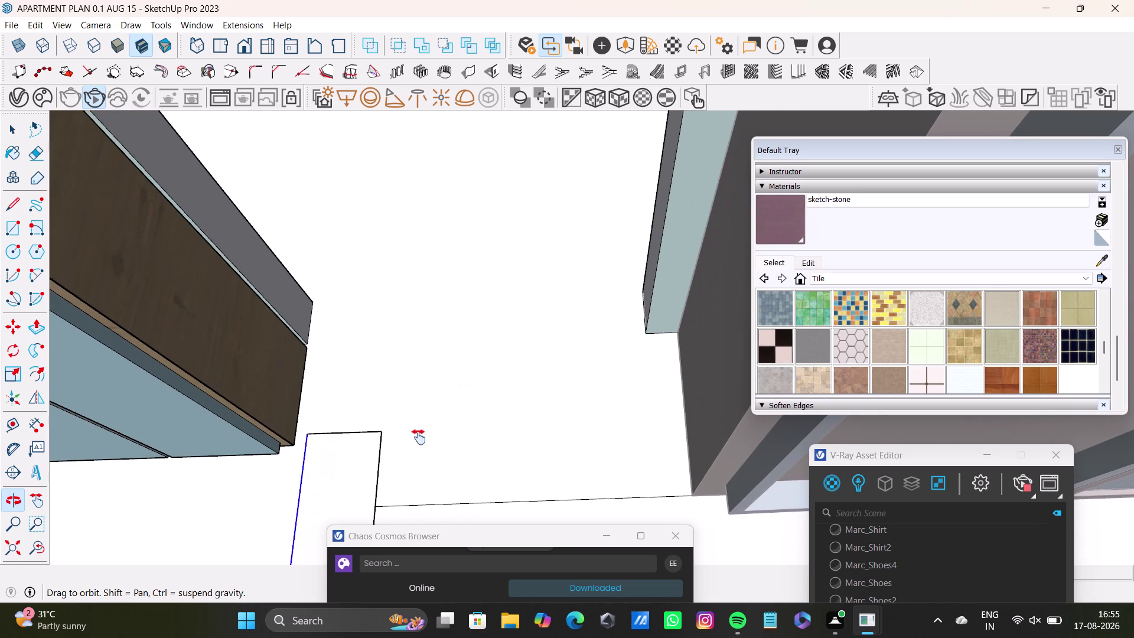
middle_drag(419, 437, 417, 437)
middle_drag(414, 442, 339, 442)
scroll(up, 3)
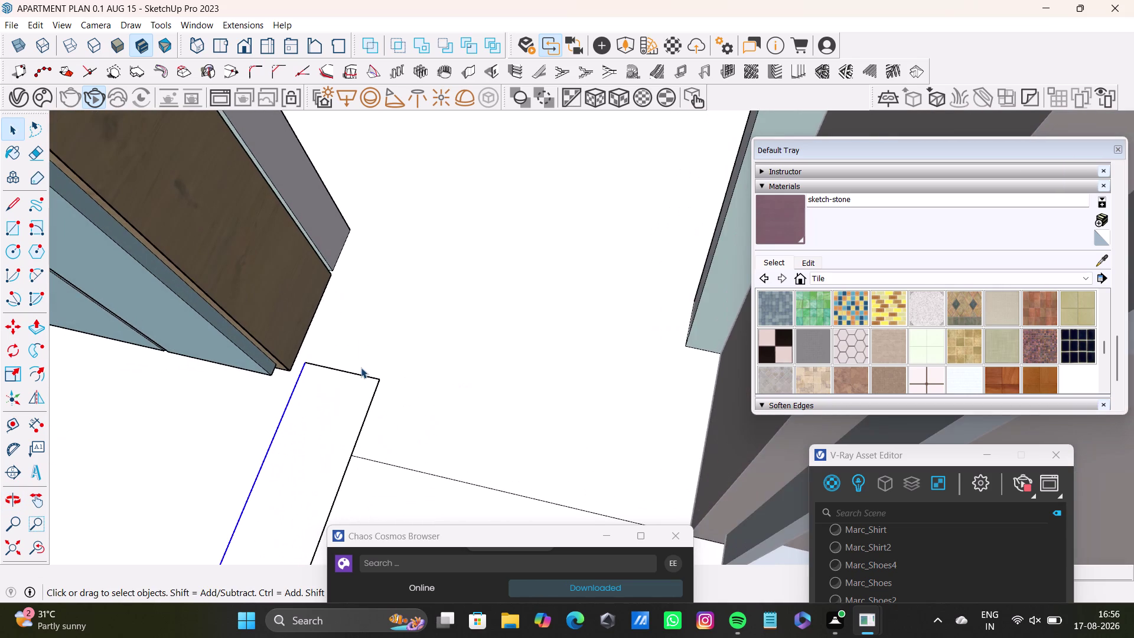
click(367, 376)
key(m)
drag(378, 379, 365, 417)
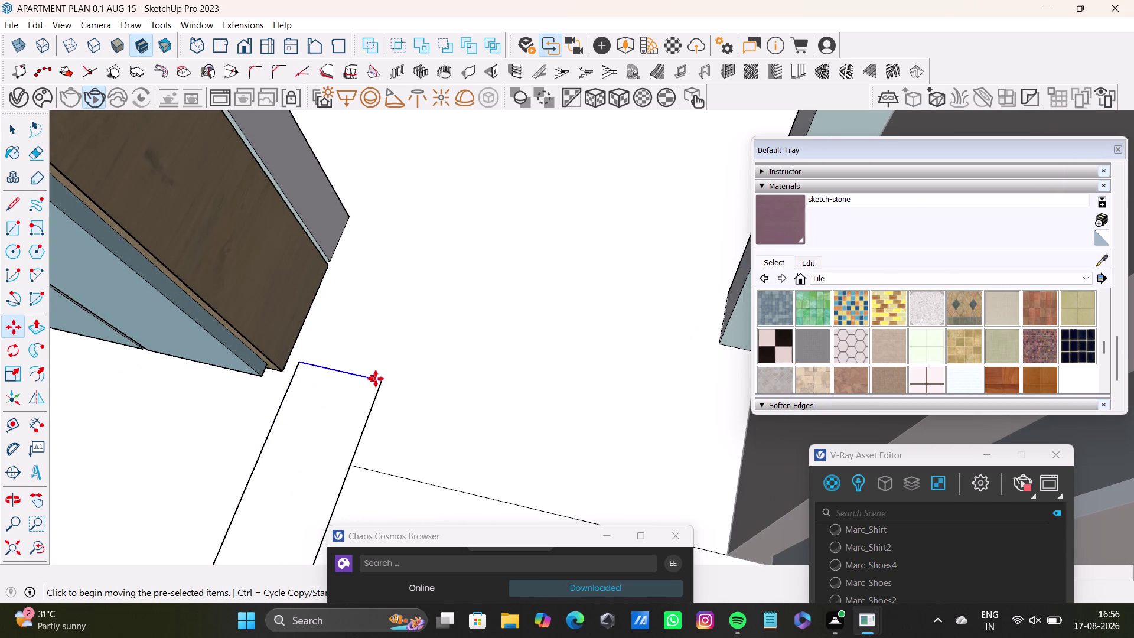
drag(365, 416, 350, 464)
key(space)
middle_drag(441, 456, 552, 403)
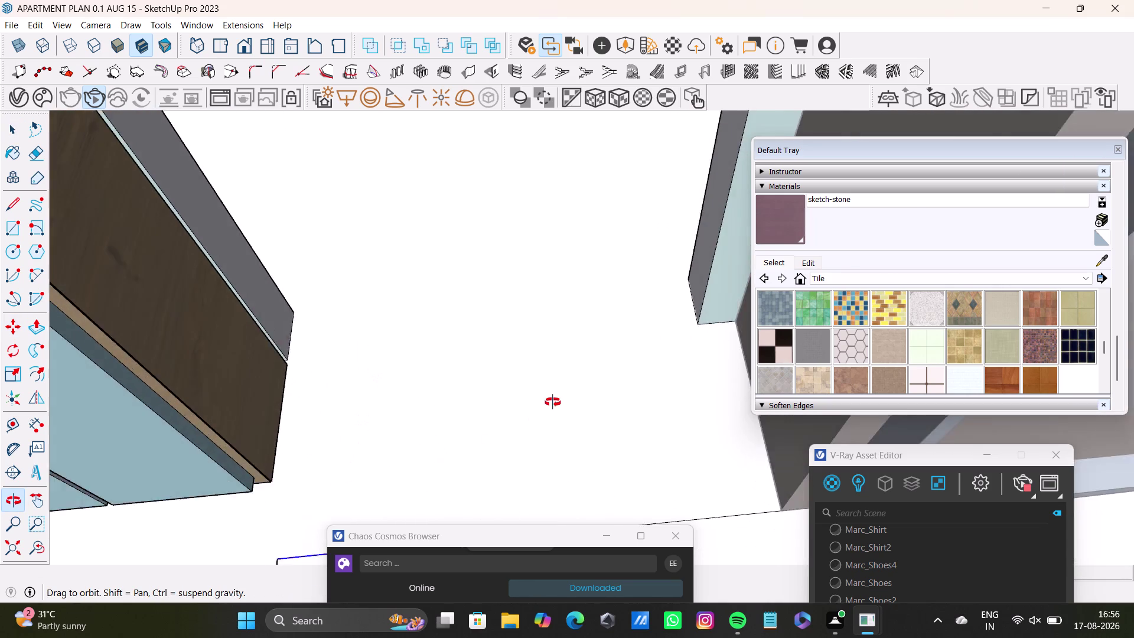
middle_drag(553, 403, 558, 359)
Draw a floor rectangle from the cabinet corner to the wall.
drag(8, 230, 19, 229)
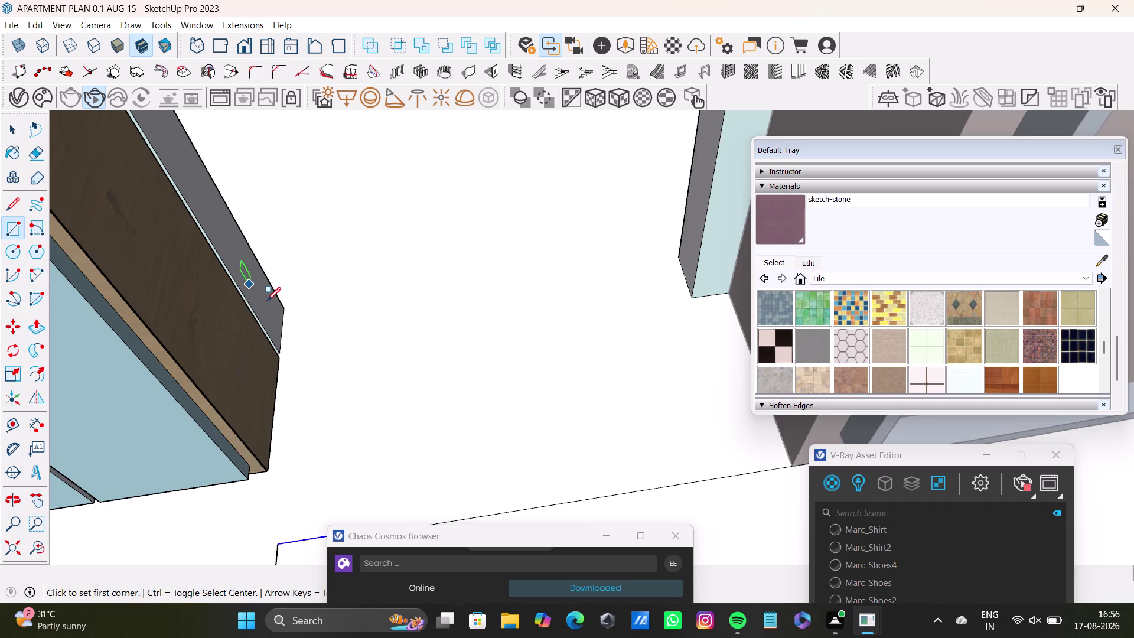
scroll(up, 3)
middle_drag(395, 343, 394, 360)
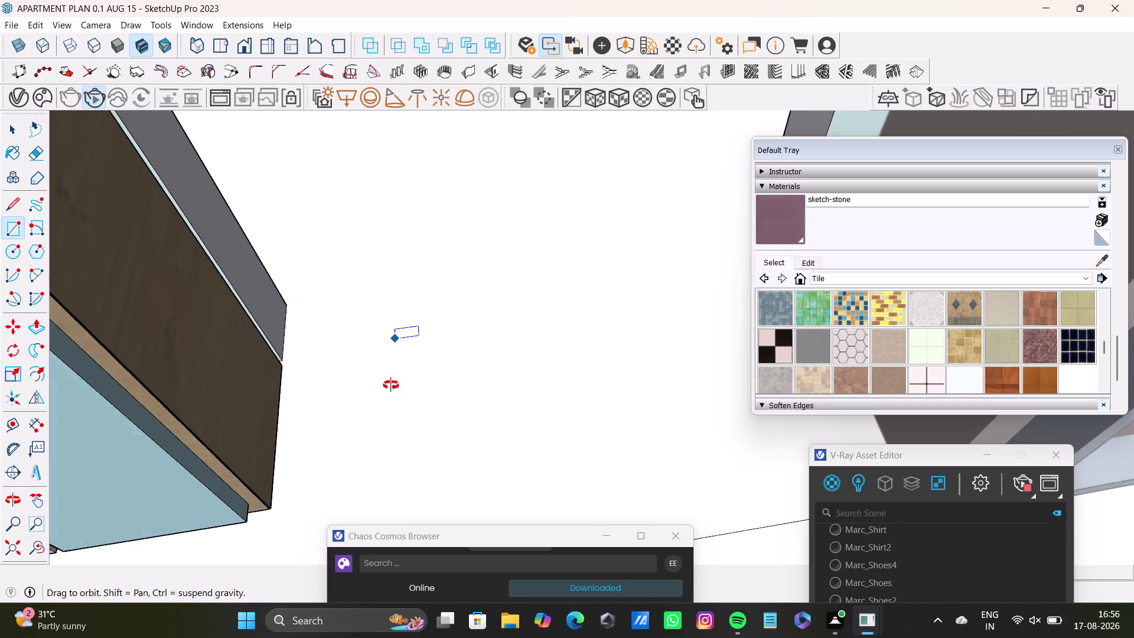
middle_drag(395, 360, 261, 398)
drag(216, 242, 226, 249)
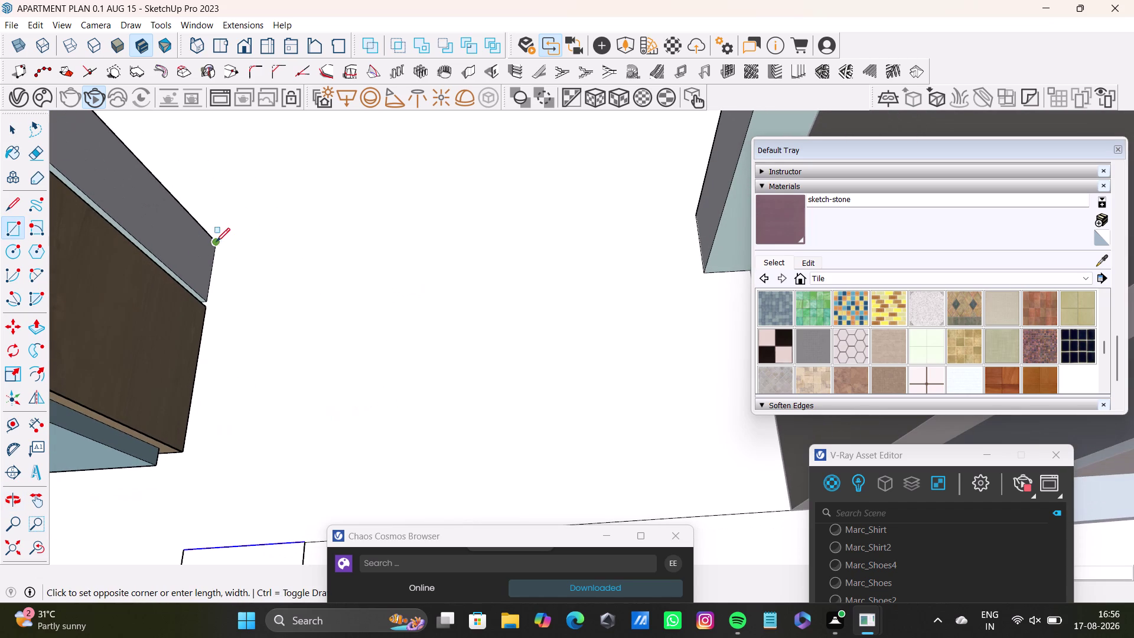
scroll(down, 3)
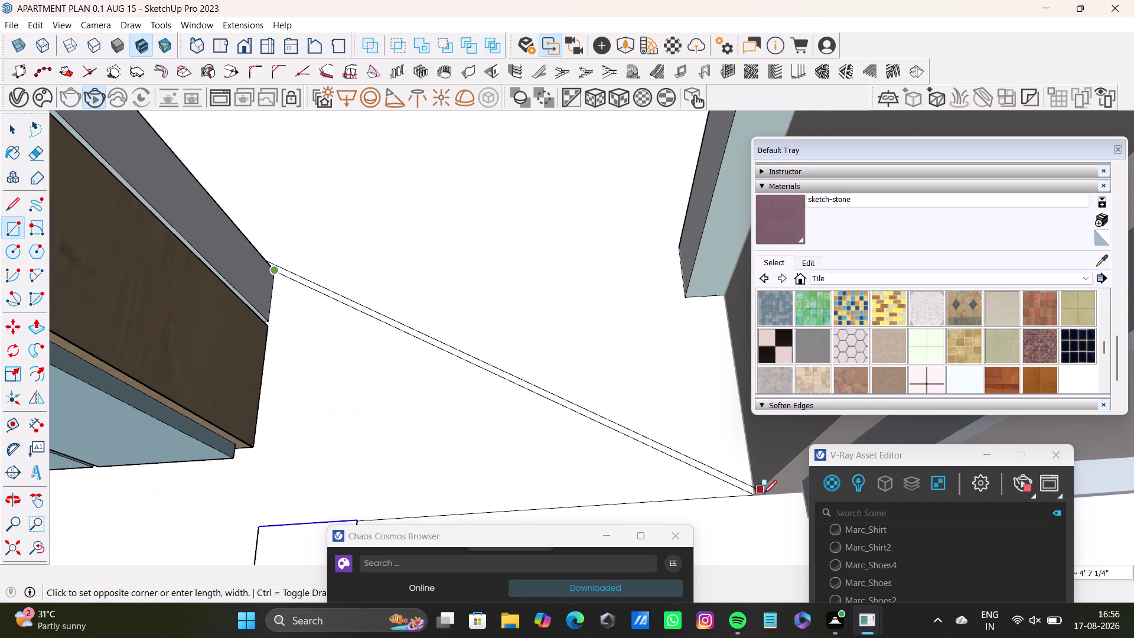
key(Up)
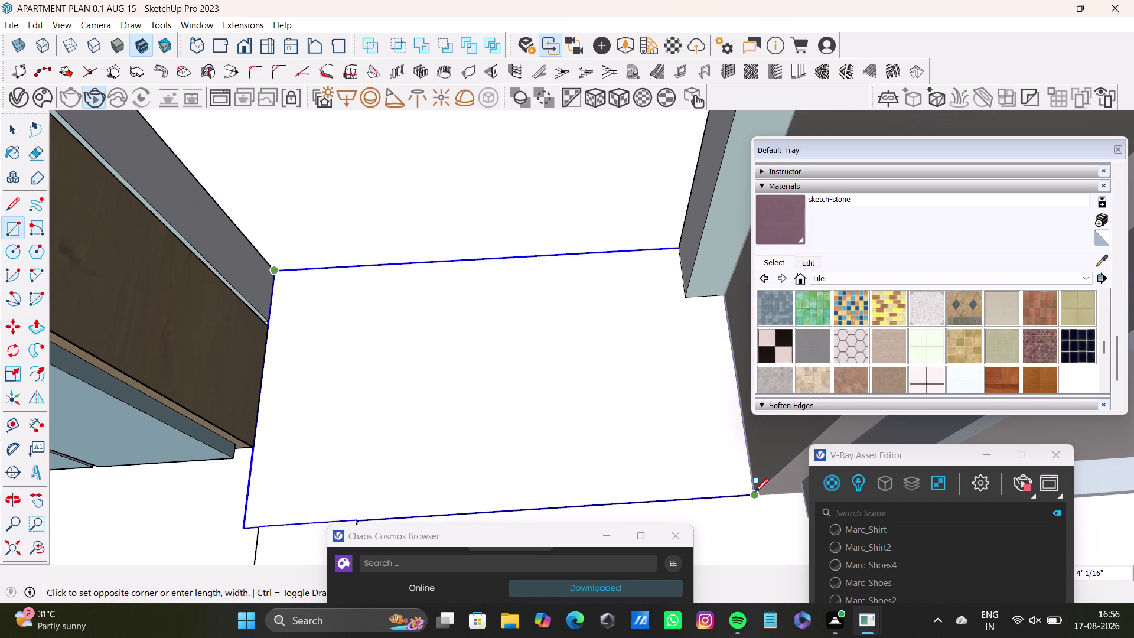
click(755, 492)
key(Up)
scroll(down, 3)
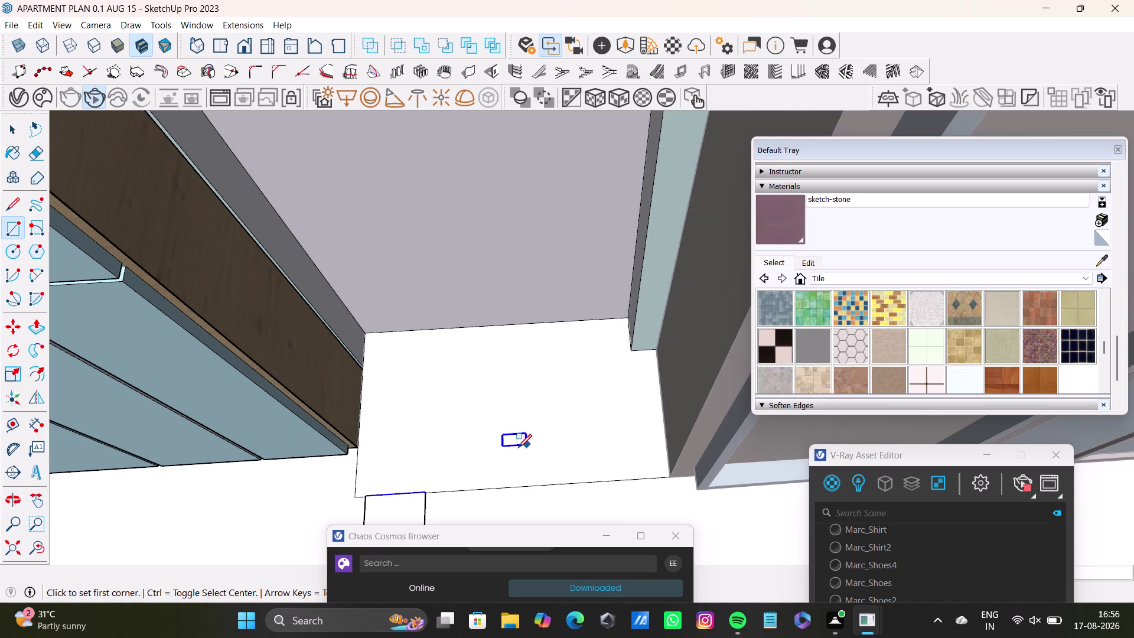
middle_drag(494, 449, 450, 408)
middle_drag(497, 429, 308, 426)
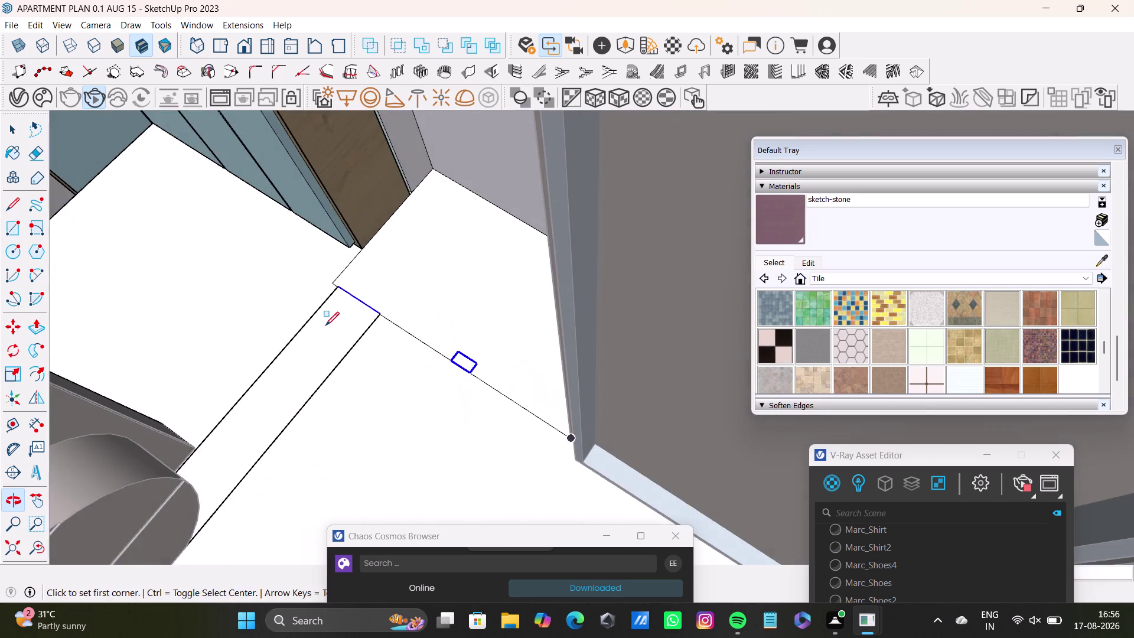
Move the strip's edge up against the base of the bathtub.
middle_drag(328, 325, 496, 391)
middle_drag(486, 412, 316, 381)
scroll(up, 3)
middle_drag(444, 333, 493, 349)
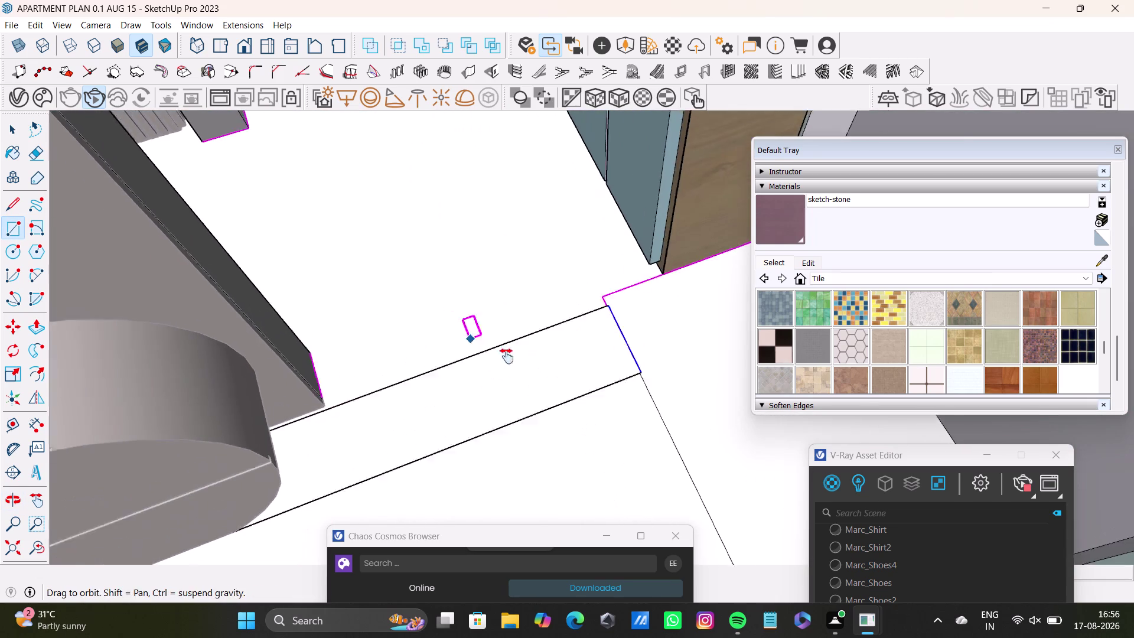
middle_drag(493, 348, 526, 417)
middle_drag(552, 414, 419, 402)
scroll(up, 3)
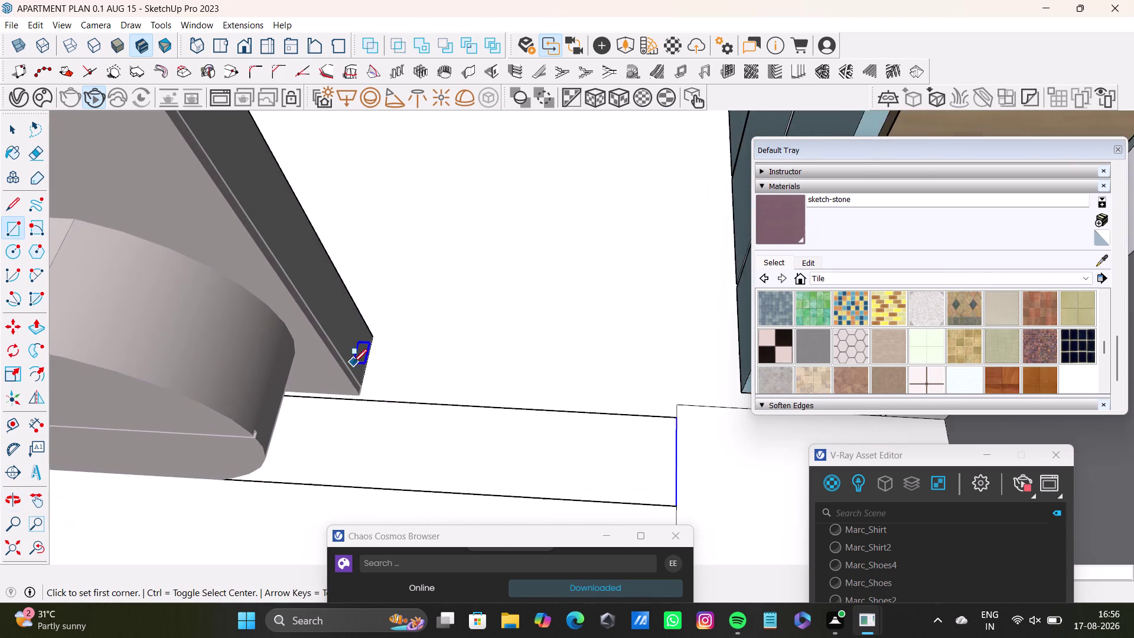
key(space)
click(441, 406)
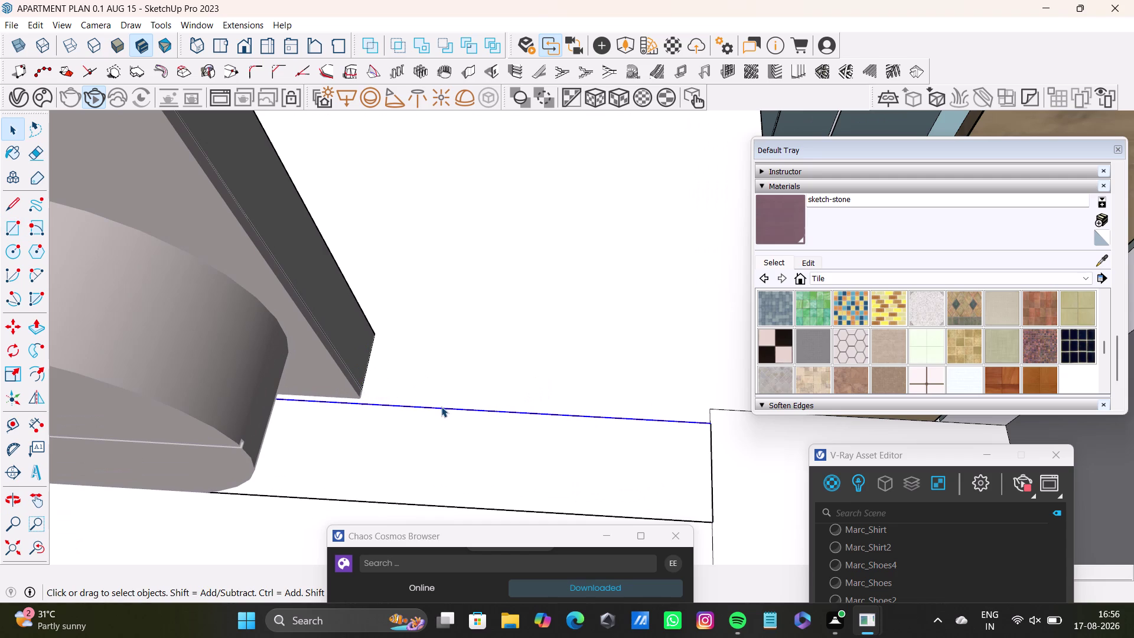
key(m)
drag(447, 409, 449, 405)
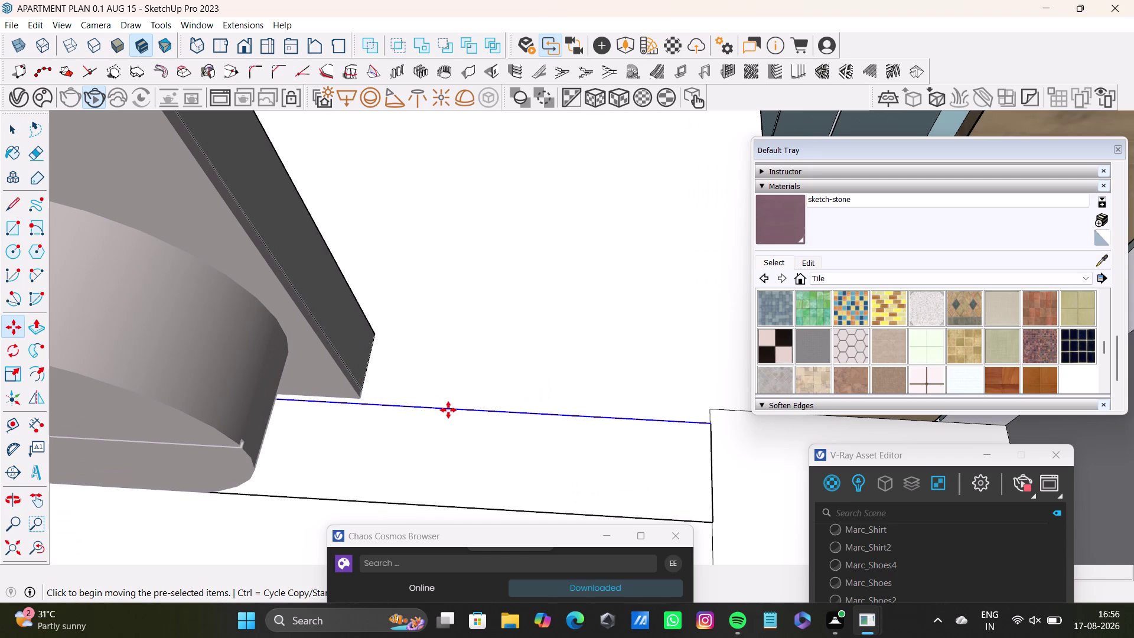
drag(449, 405, 448, 398)
key(space)
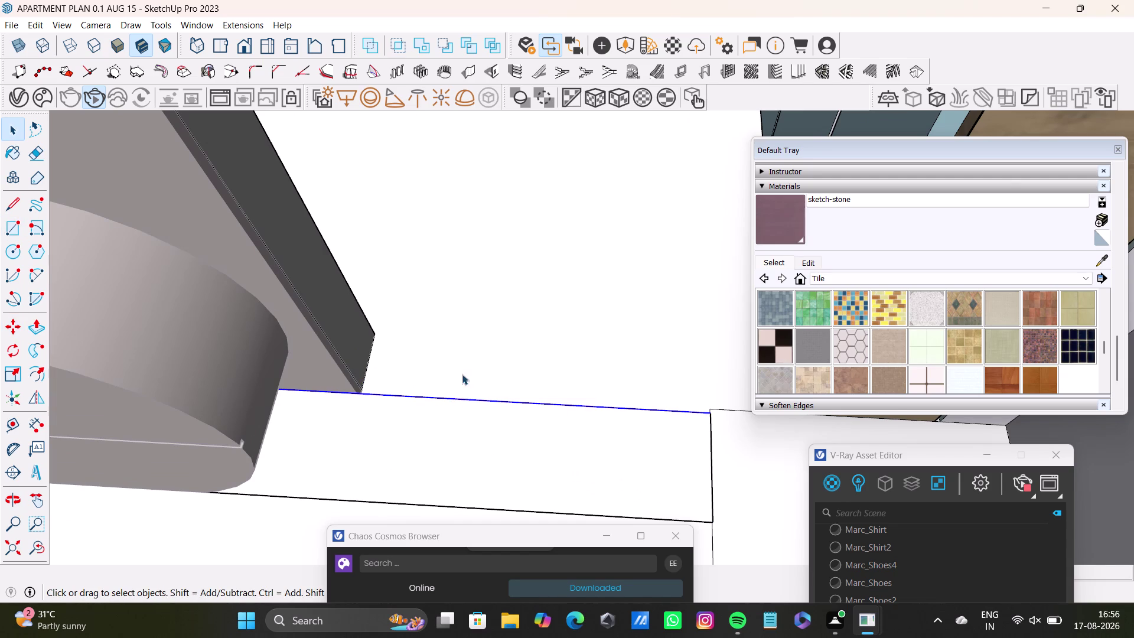
middle_drag(458, 355, 311, 466)
middle_drag(342, 452, 395, 372)
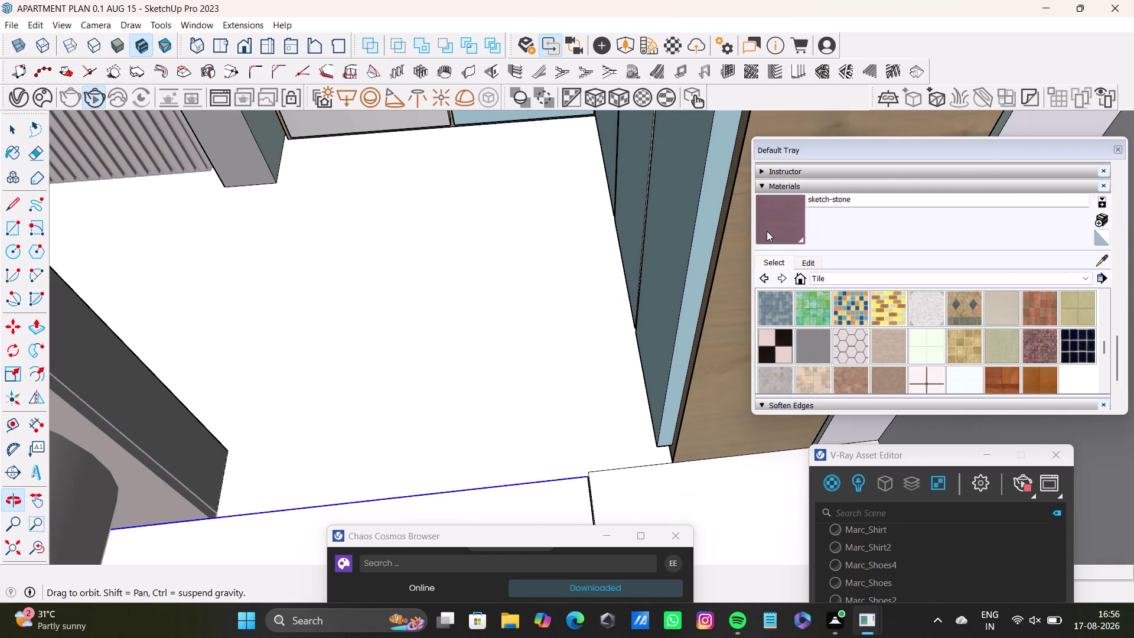
Draw a floor rectangle from the wall corner, then delete a selected element.
click(3, 227)
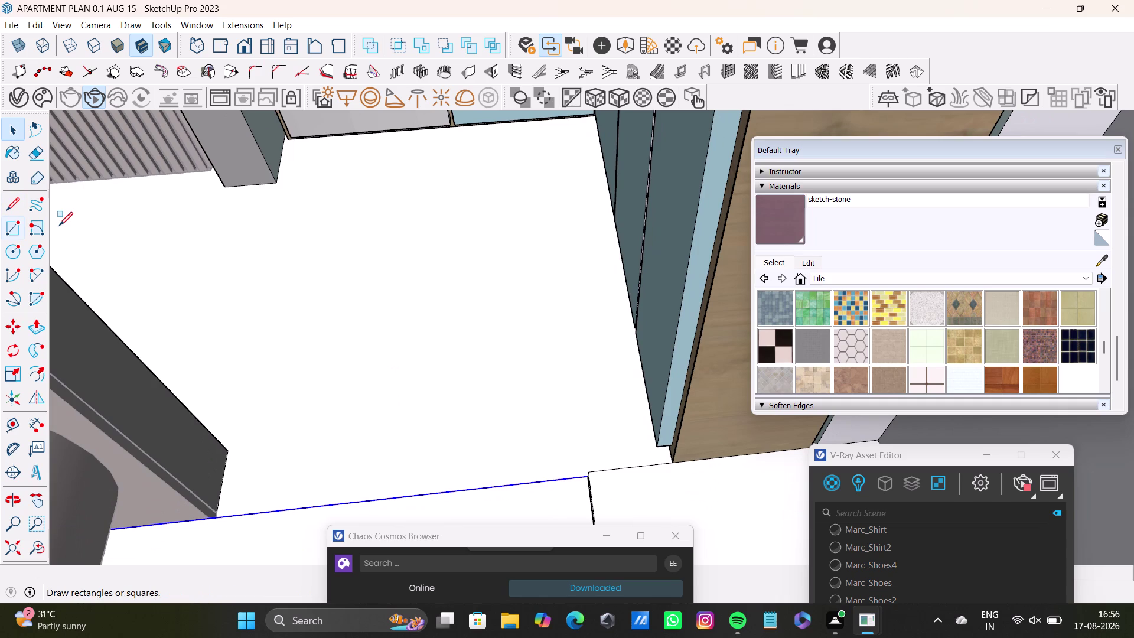
click(281, 139)
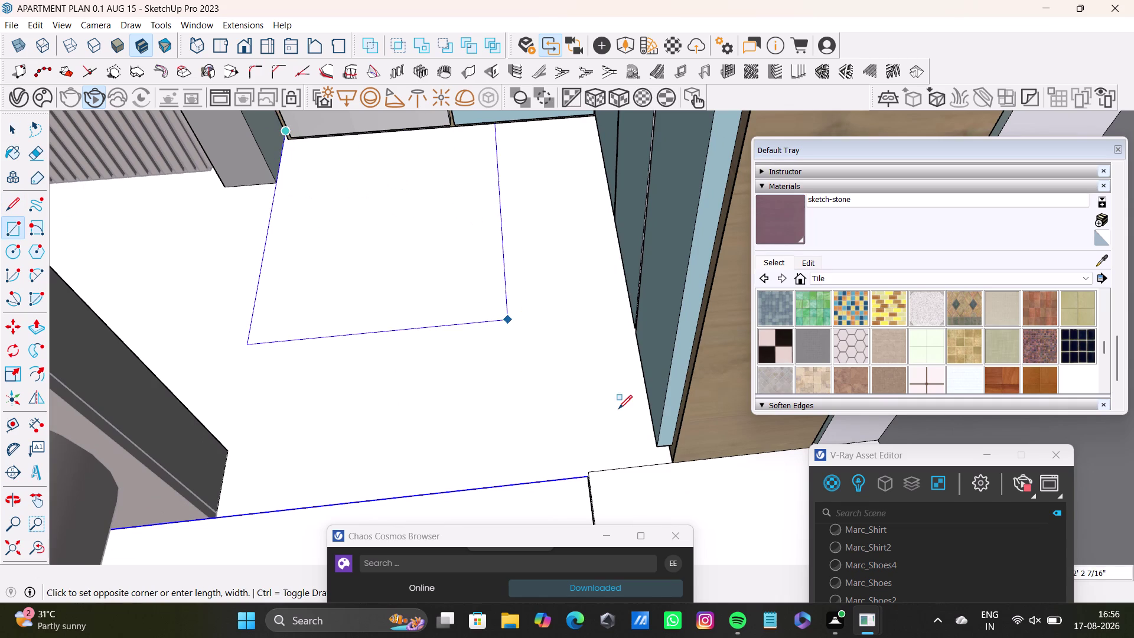
click(672, 463)
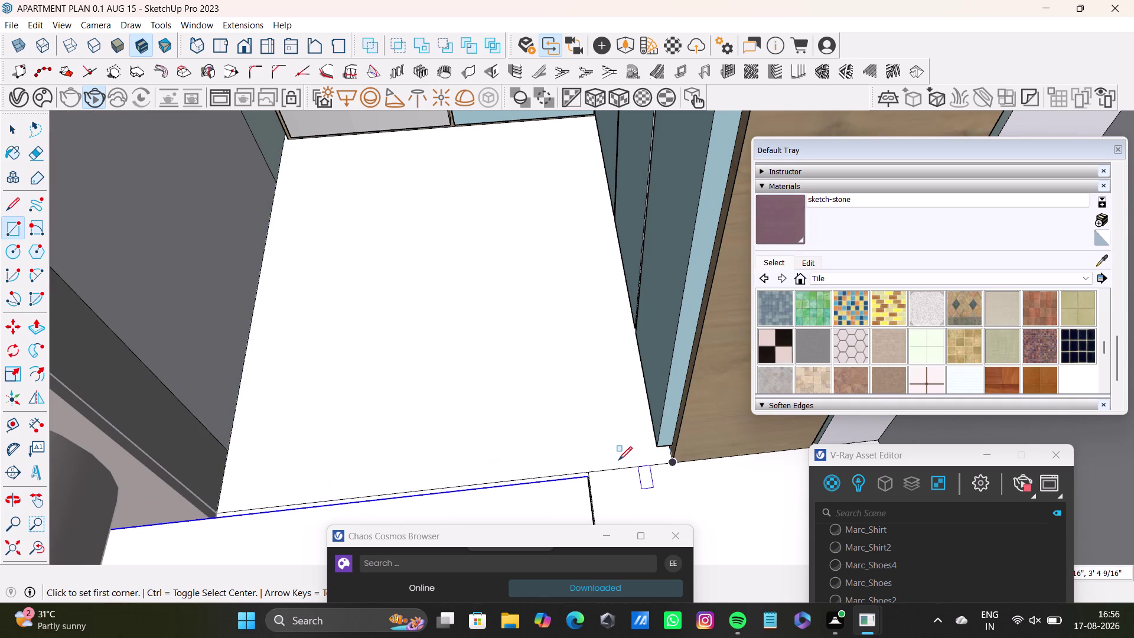
key(space)
key(space)
click(192, 354)
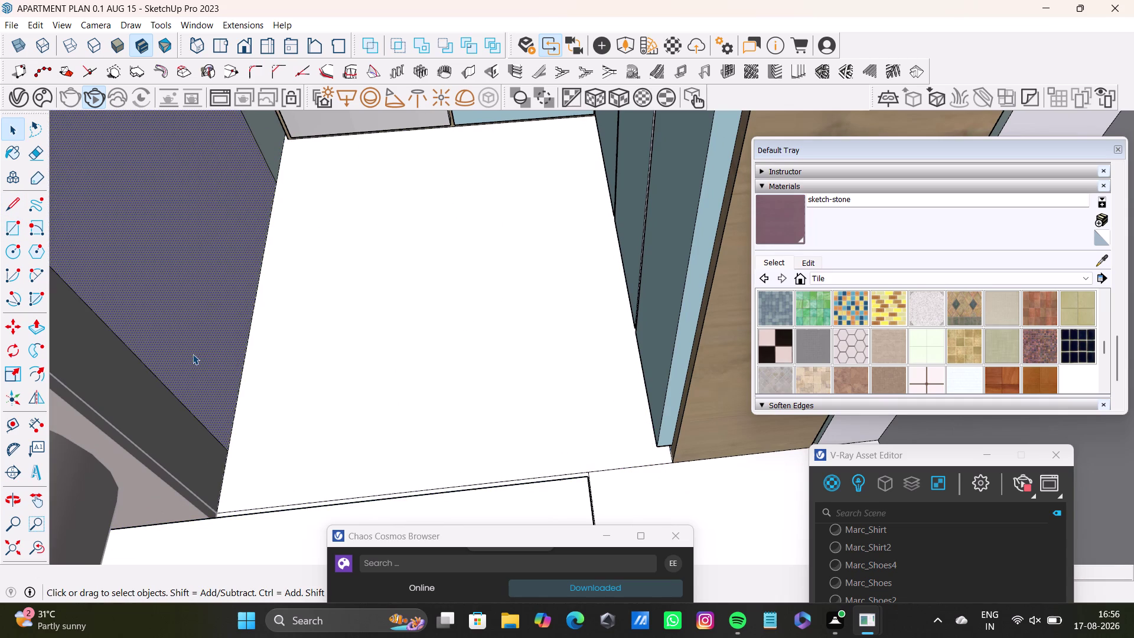
key(Delete)
Move the strip's long edge onto the neighbouring line to close the sliver.
middle_drag(393, 489, 390, 449)
scroll(up, 3)
click(504, 446)
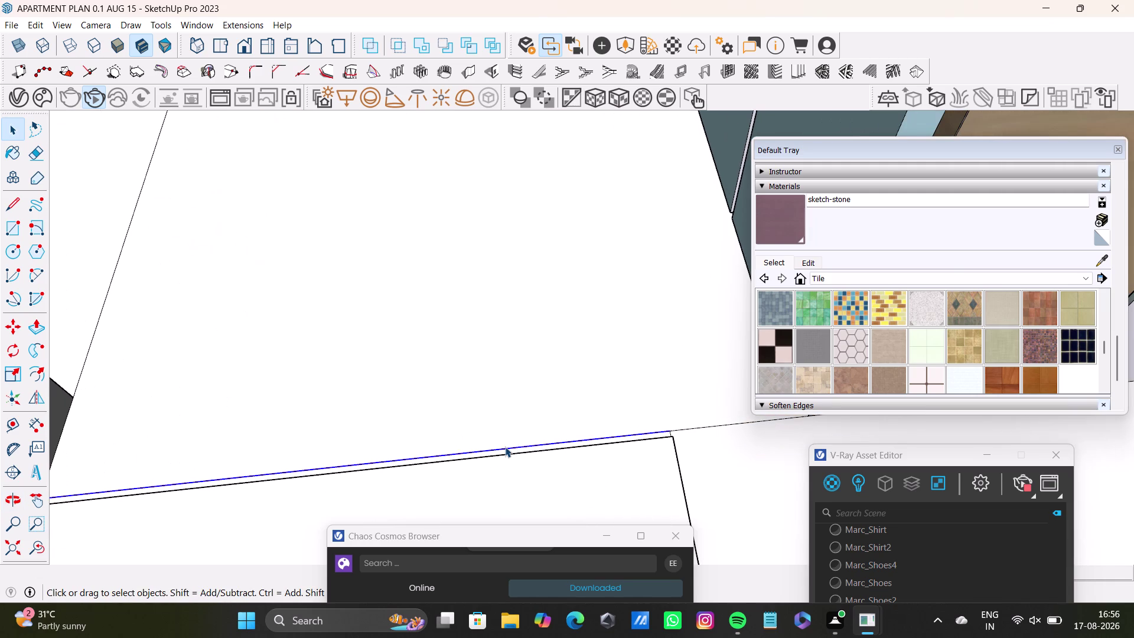
key(comma)
drag(505, 446, 507, 456)
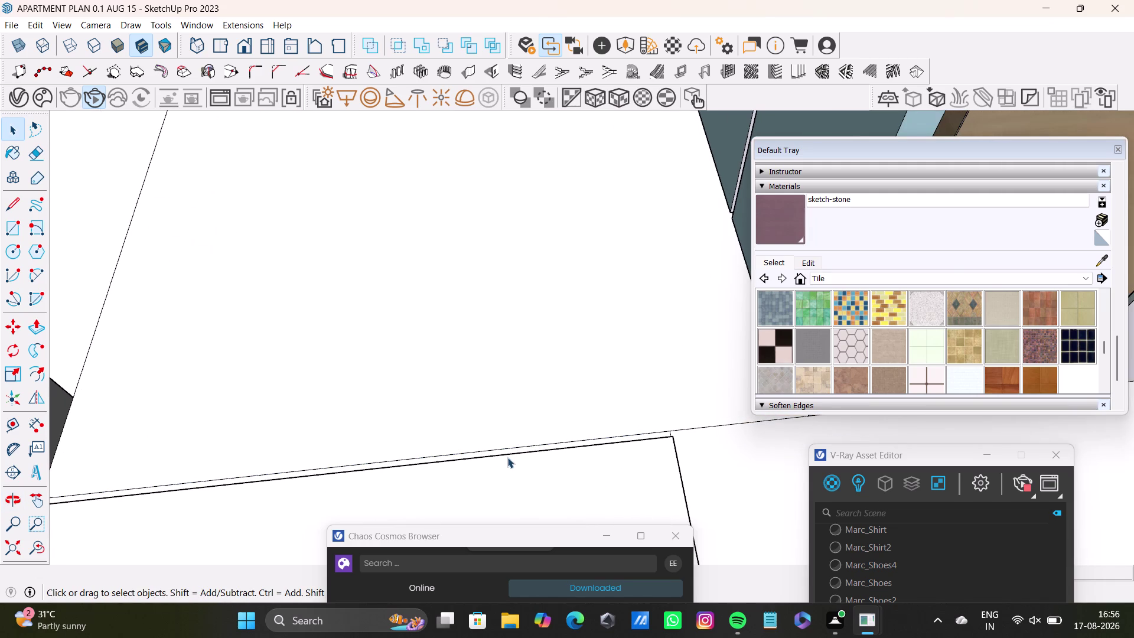
key(m)
click(509, 448)
key(space)
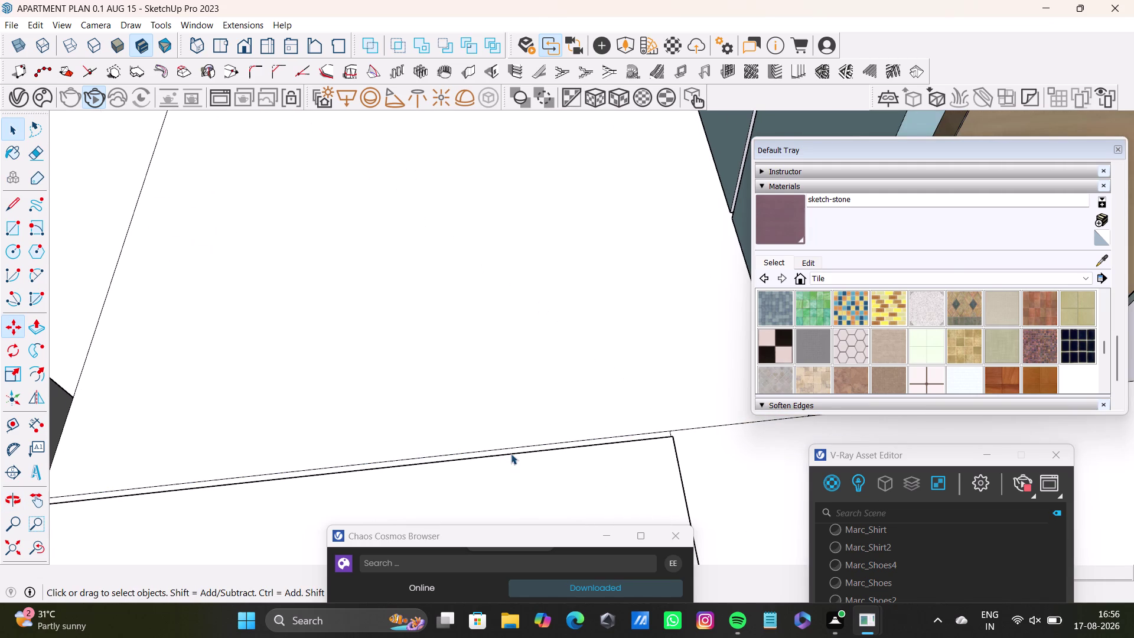
scroll(up, 3)
click(509, 448)
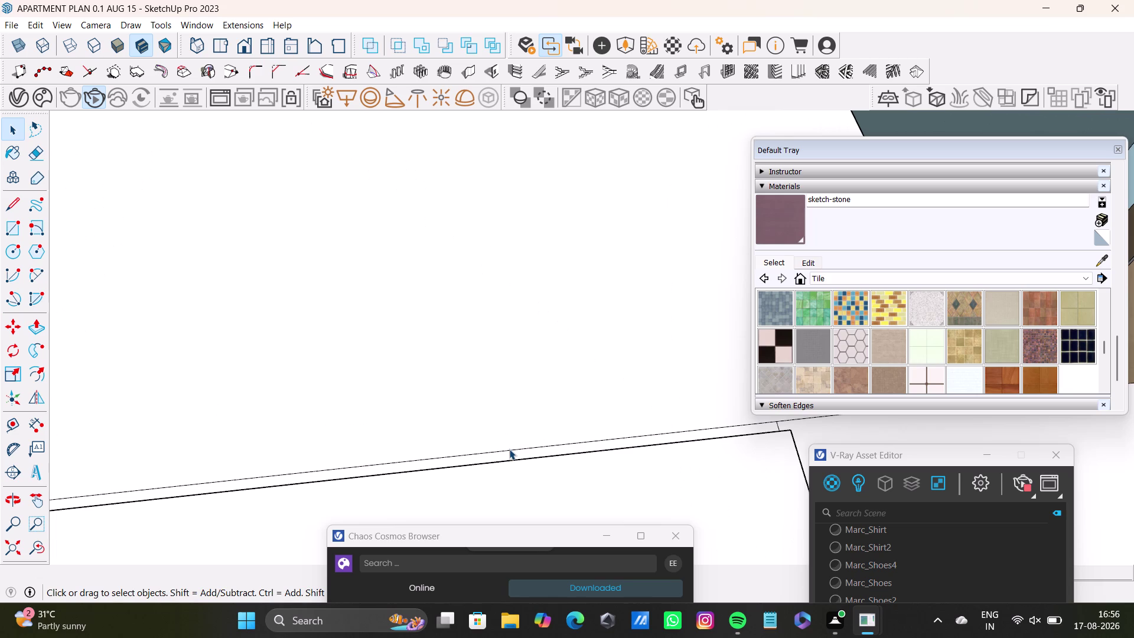
key(m)
drag(509, 449, 510, 465)
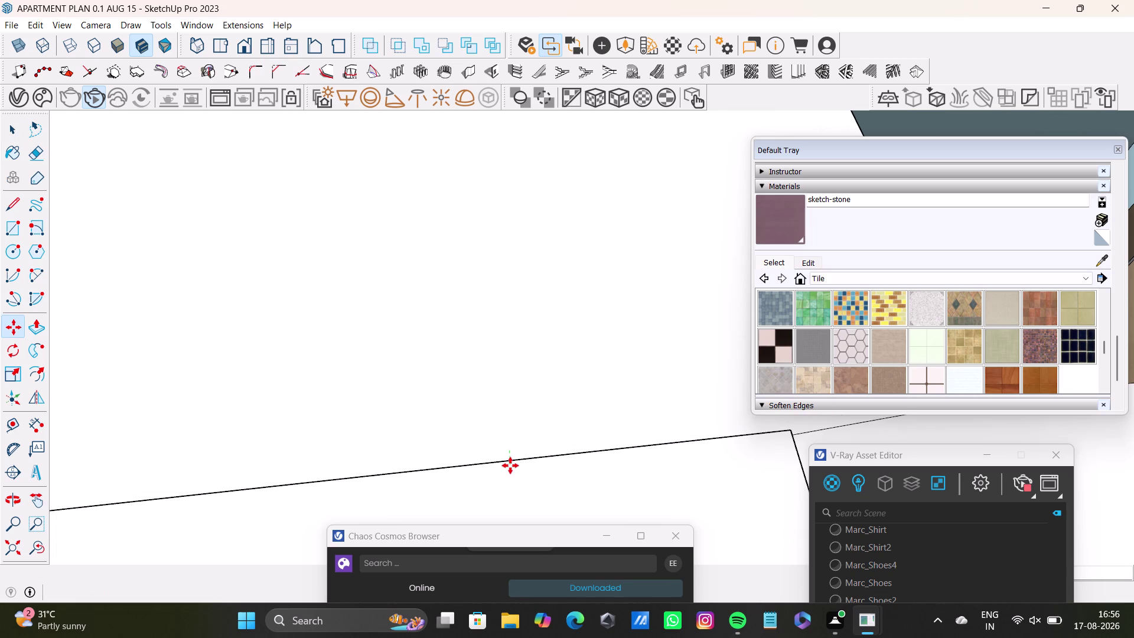
scroll(down, 3)
middle_drag(516, 447, 529, 474)
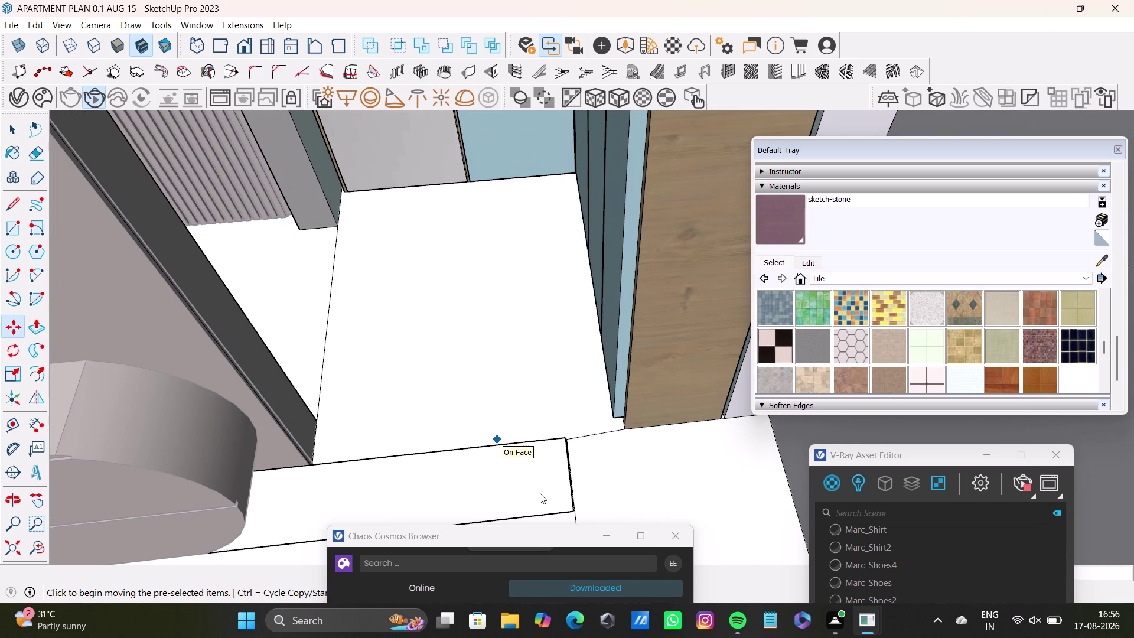
middle_drag(528, 474, 539, 493)
scroll(down, 3)
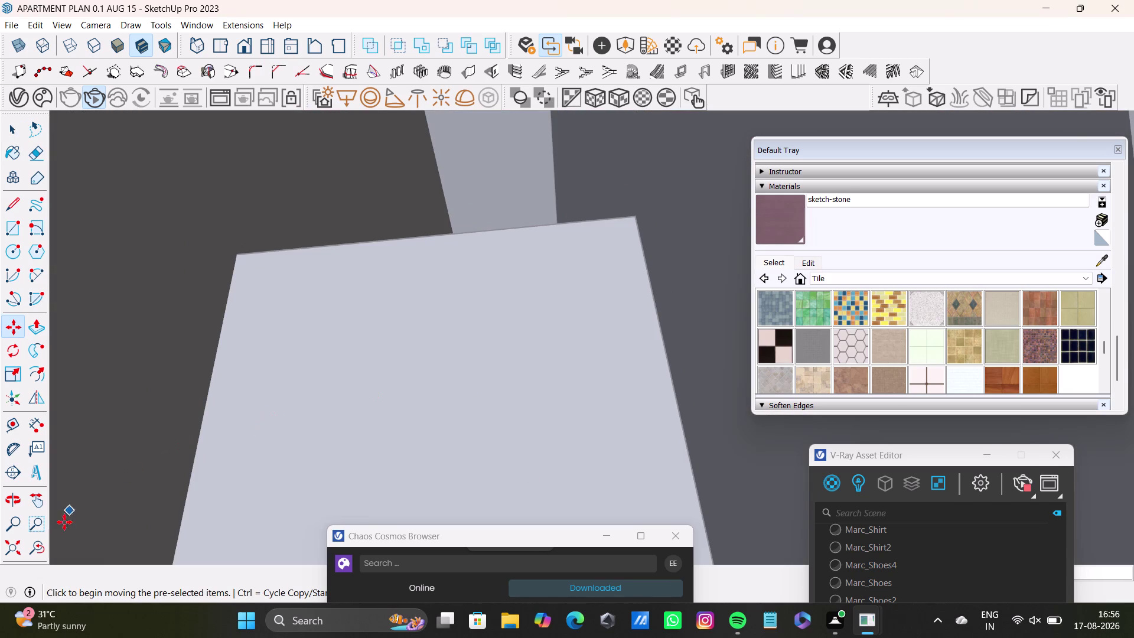
click(17, 548)
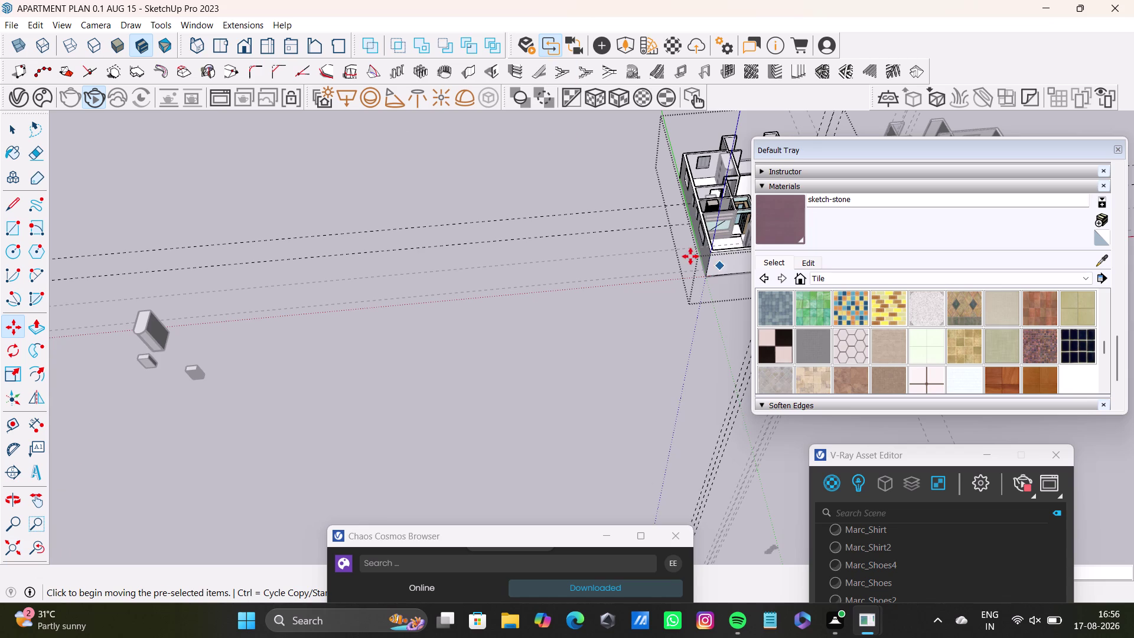
scroll(up, 3)
key(space)
key(space)
key(space)
middle_drag(695, 247, 392, 274)
middle_drag(590, 324, 704, 340)
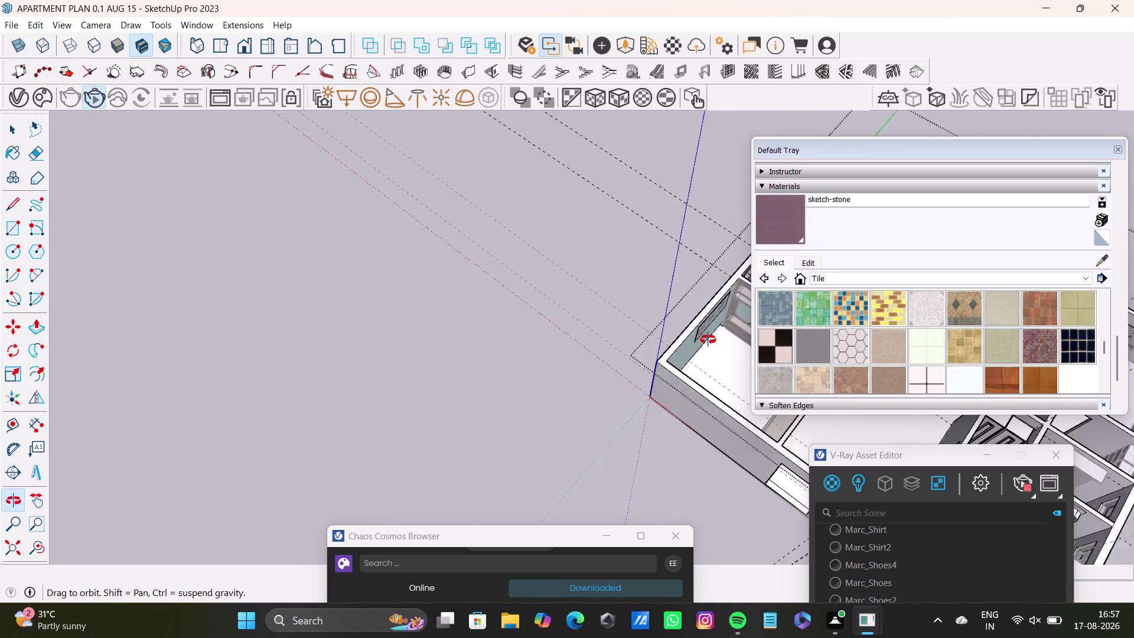
middle_drag(704, 340, 727, 334)
middle_drag(715, 305, 330, 275)
middle_drag(324, 294, 475, 293)
scroll(up, 3)
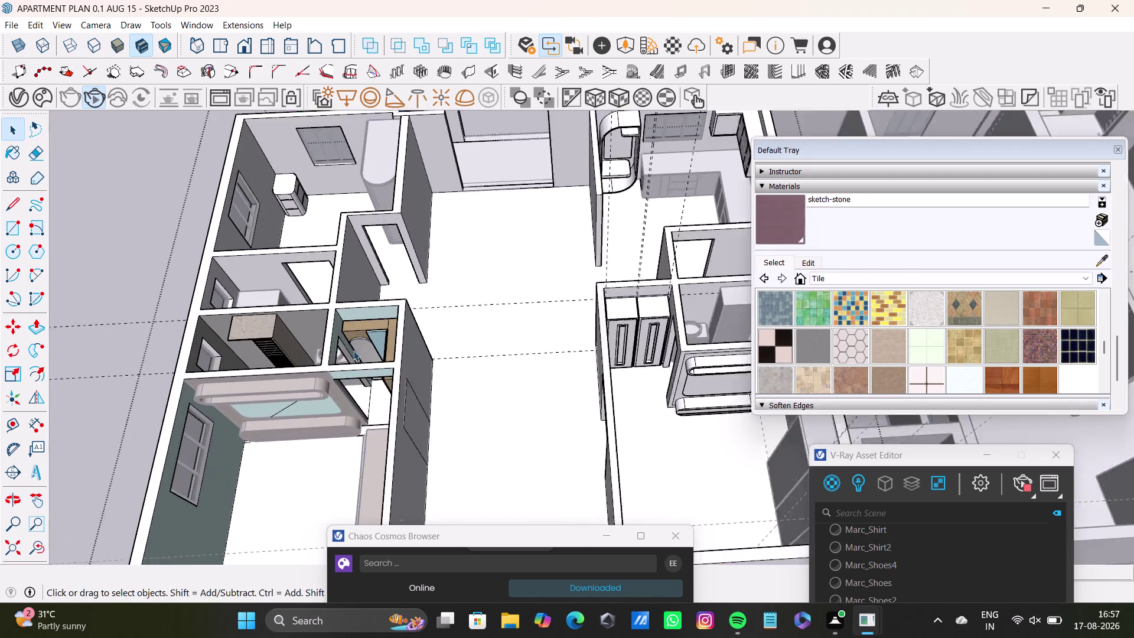
middle_drag(338, 363, 418, 230)
scroll(up, 3)
middle_drag(328, 296, 330, 228)
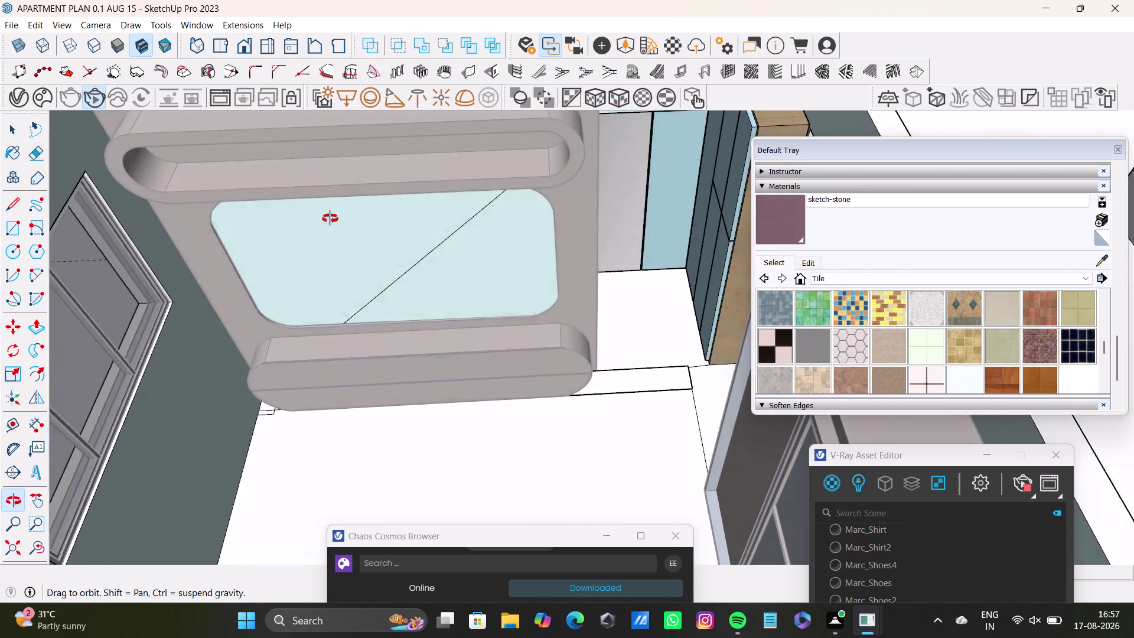
middle_drag(330, 228, 247, 161)
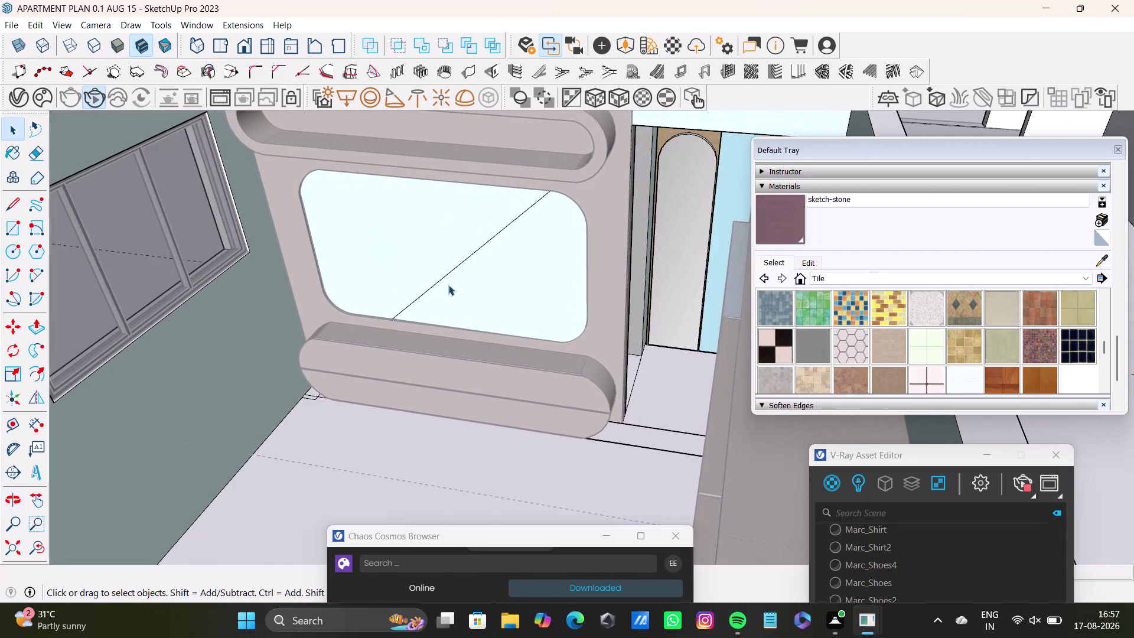
click(445, 275)
key(Delete)
click(446, 275)
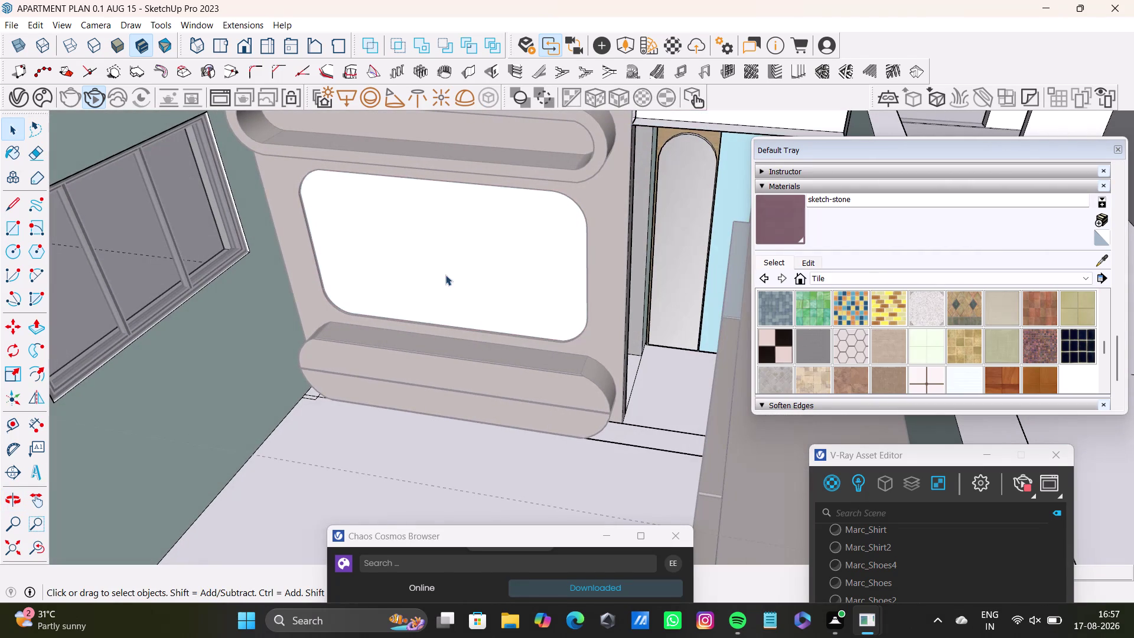
middle_drag(451, 280, 330, 383)
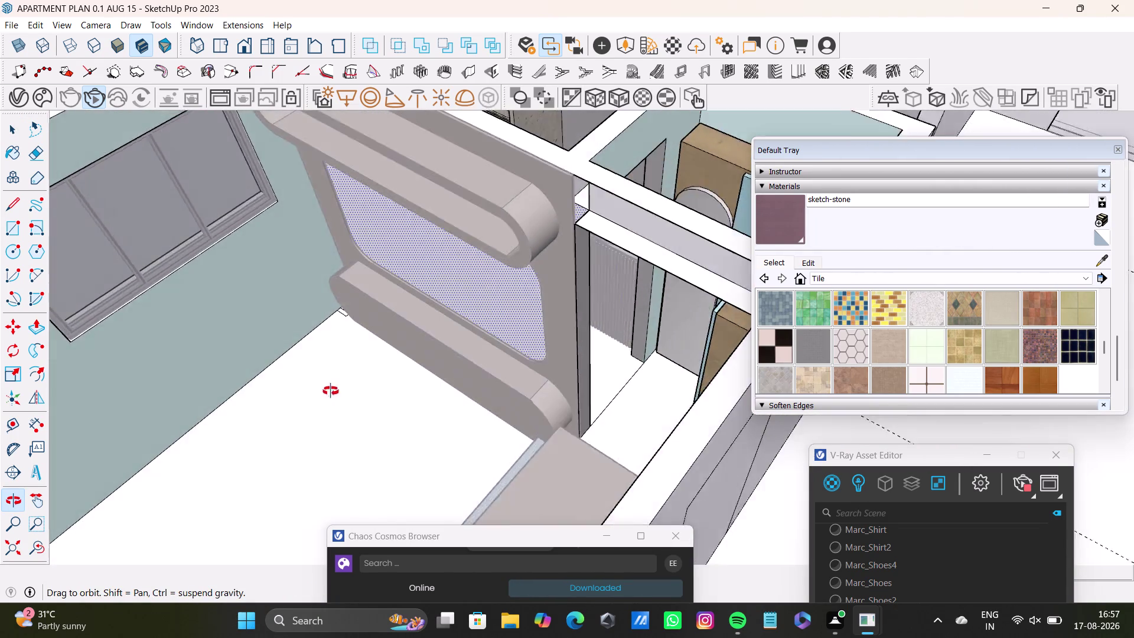
middle_drag(330, 382, 358, 432)
key(ctrl+z)
key(ctrl+z)
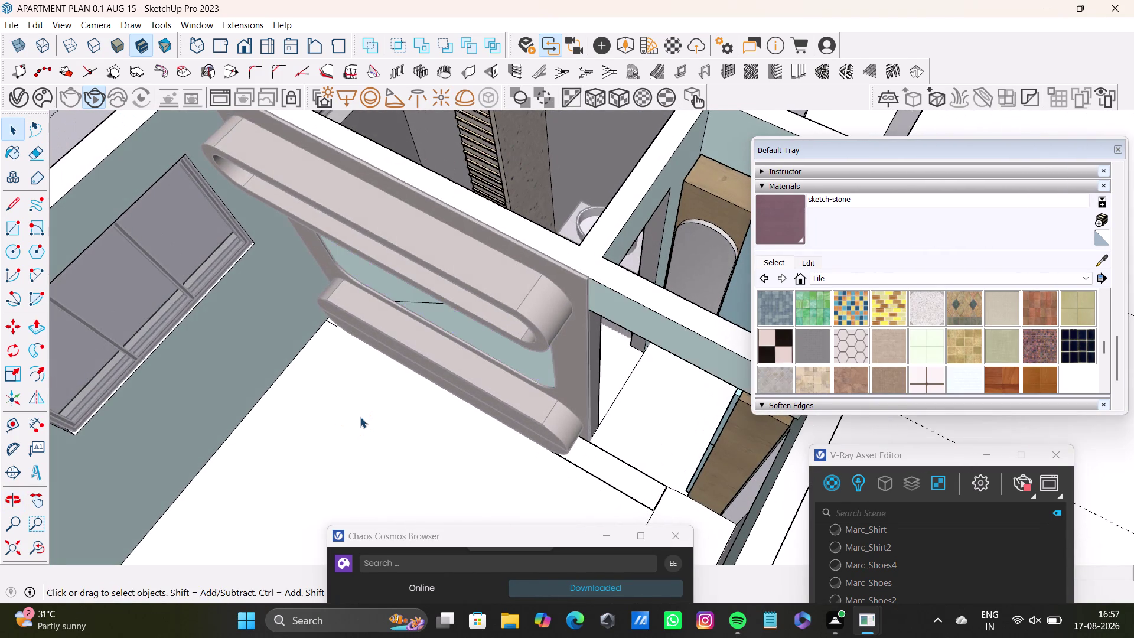
middle_drag(413, 406, 375, 359)
scroll(up, 3)
middle_drag(557, 427, 522, 272)
scroll(up, 3)
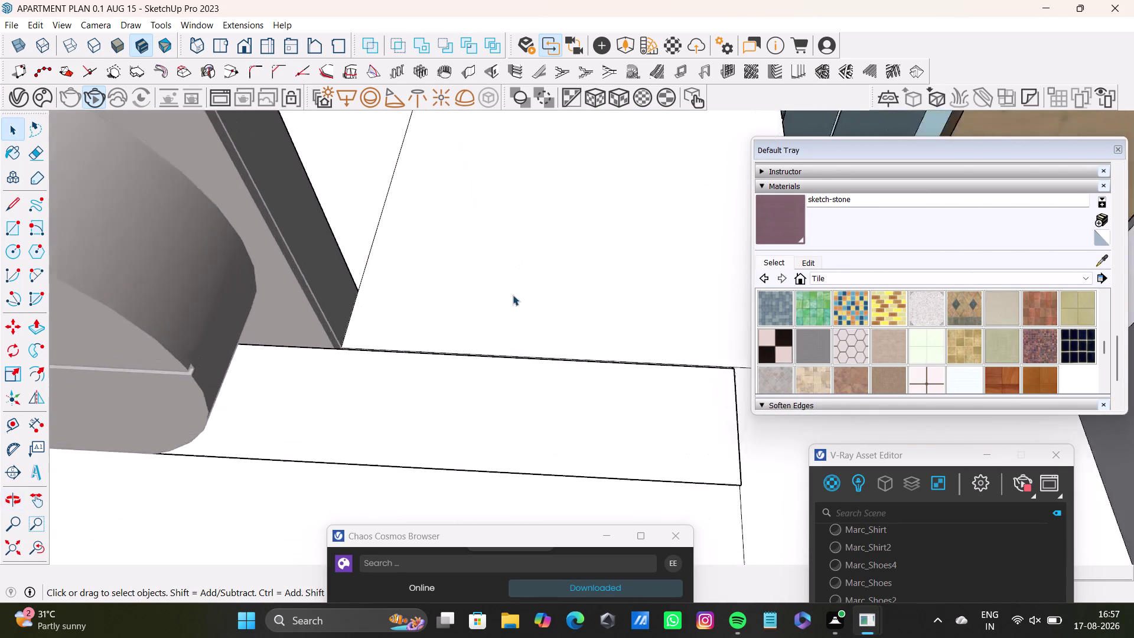
scroll(up, 3)
middle_drag(512, 304, 512, 491)
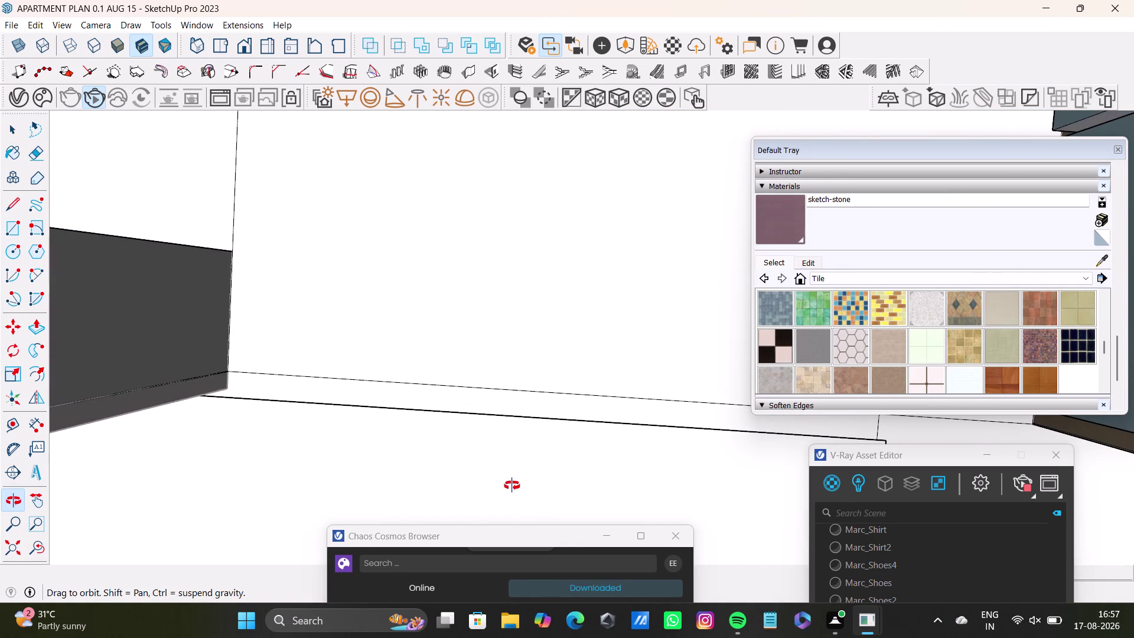
middle_drag(511, 490, 522, 310)
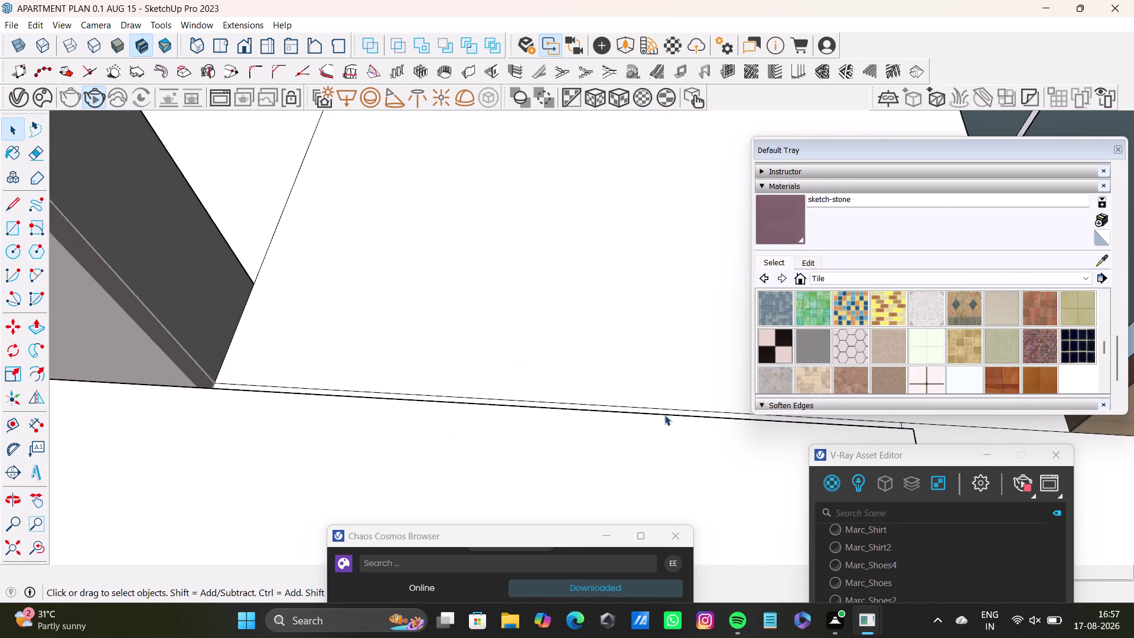
click(666, 414)
scroll(down, 3)
middle_drag(657, 422, 584, 258)
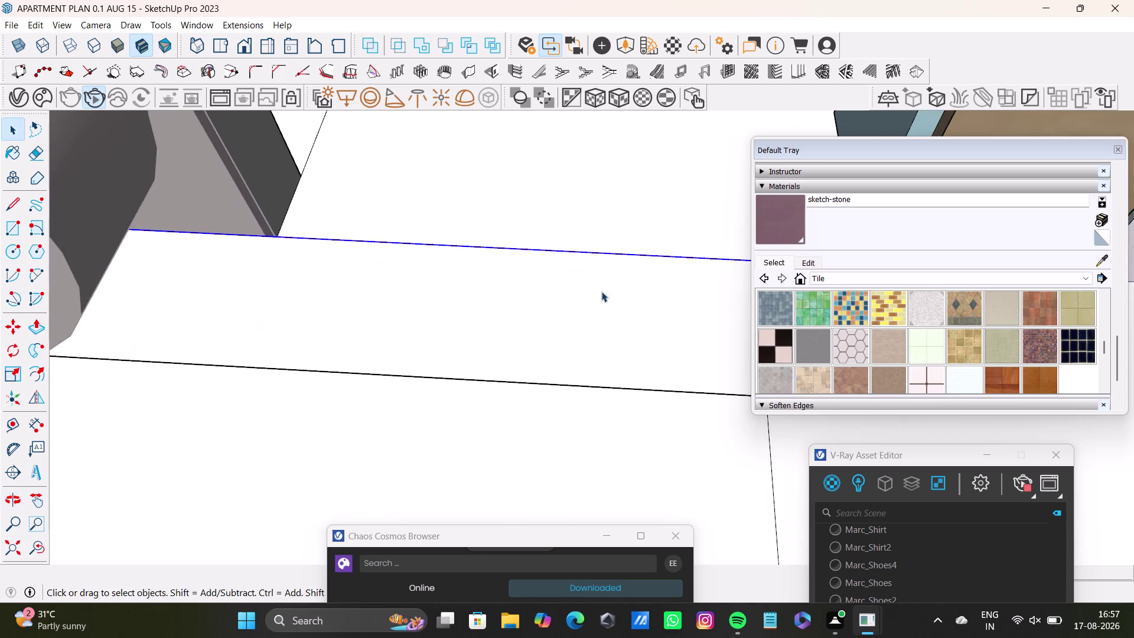
middle_drag(601, 291, 431, 345)
scroll(up, 3)
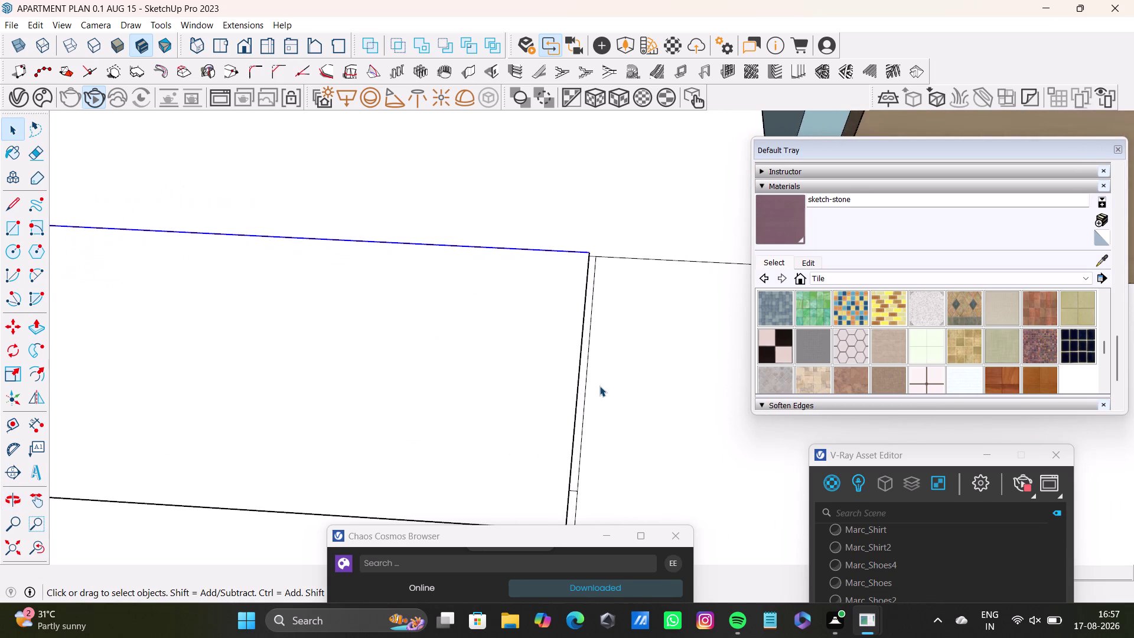
click(575, 404)
click(586, 249)
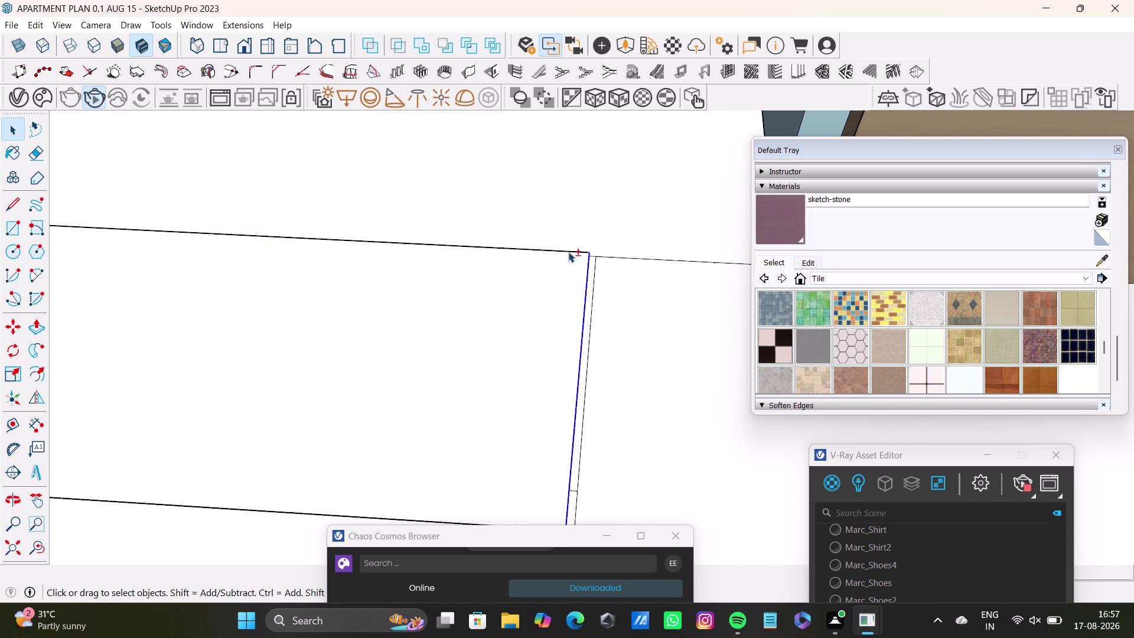
click(584, 251)
scroll(down, 3)
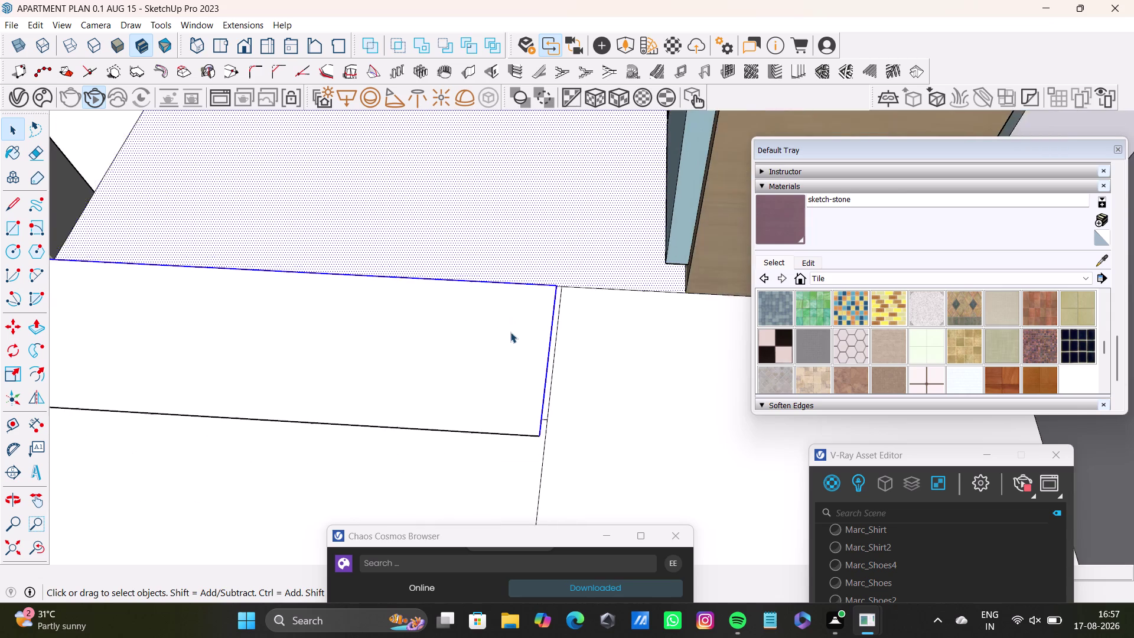
middle_drag(510, 332, 594, 323)
key(space)
click(200, 143)
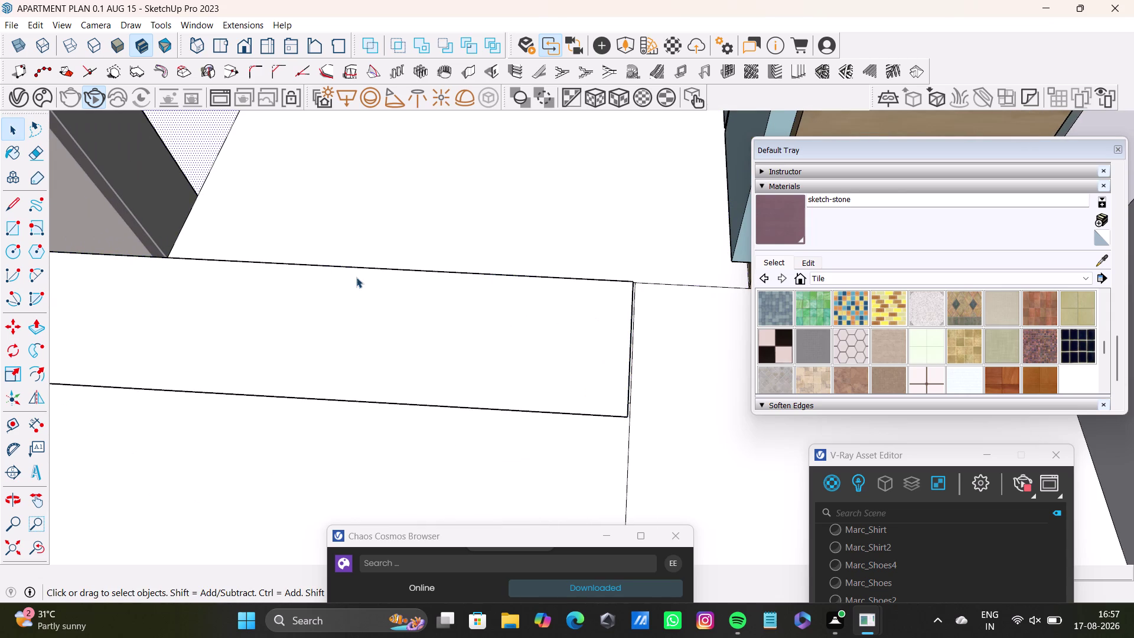
scroll(down, 3)
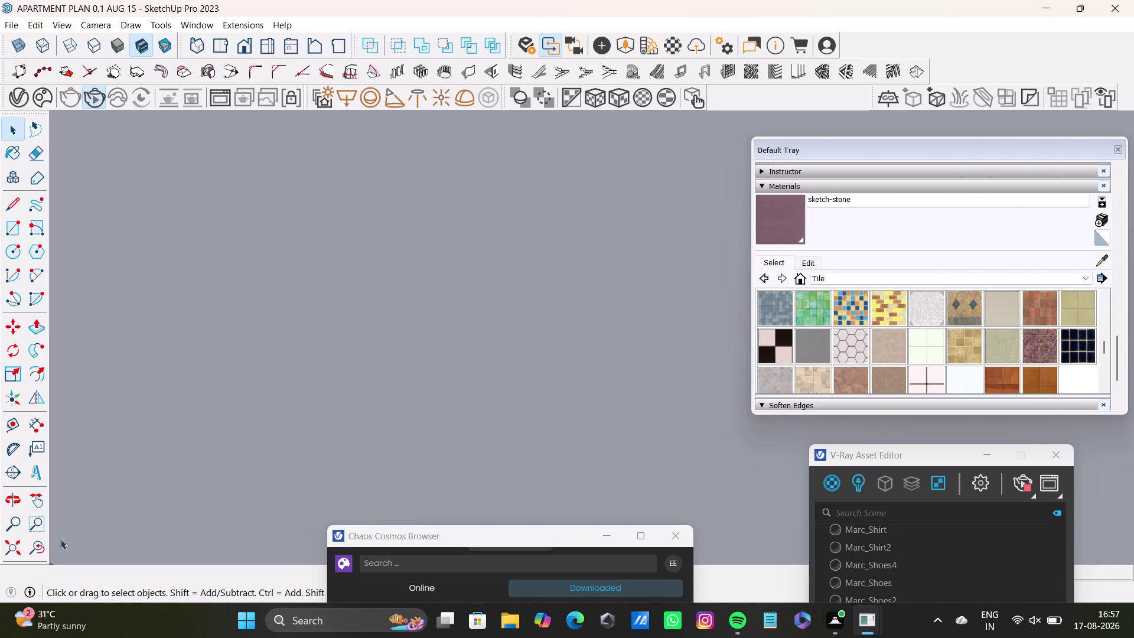
click(40, 540)
middle_drag(294, 325, 338, 468)
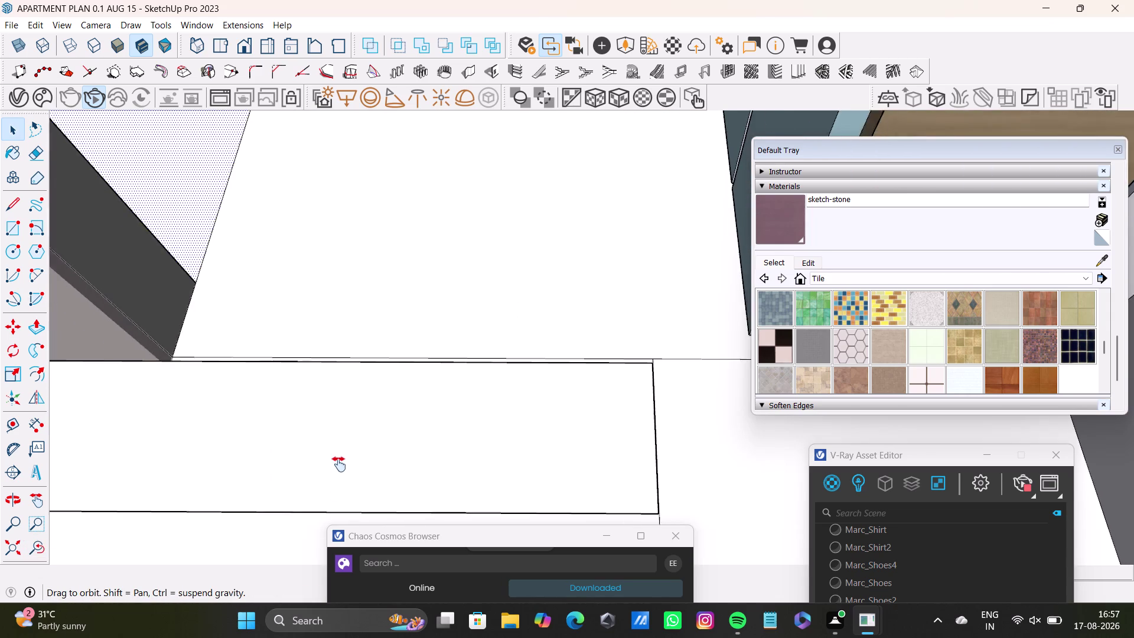
middle_drag(338, 468, 342, 526)
scroll(down, 3)
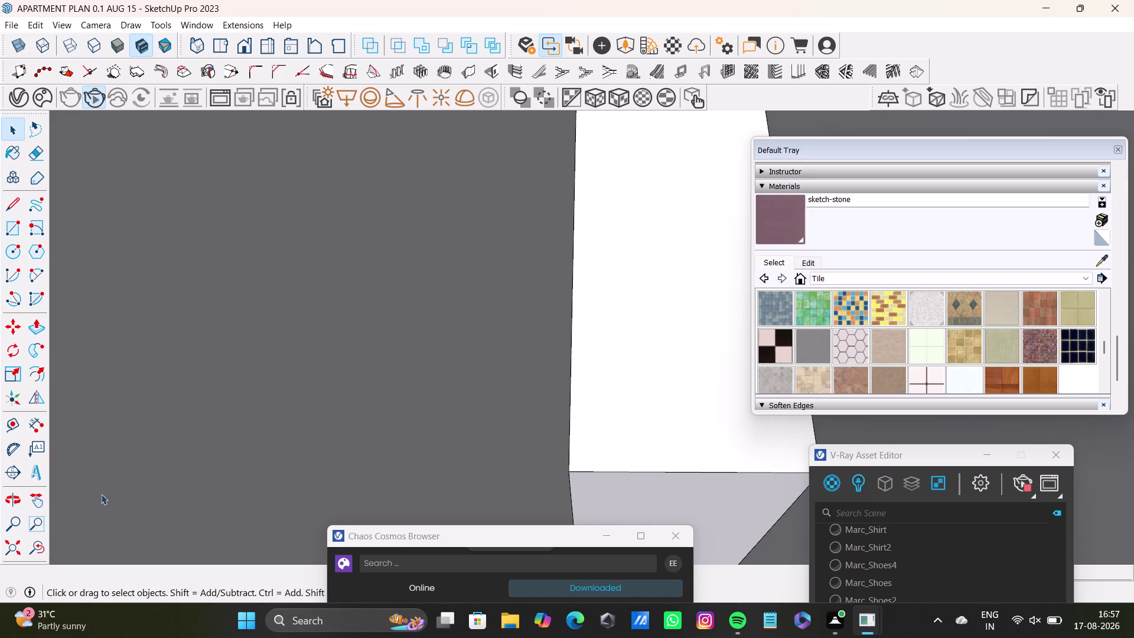
drag(11, 549, 18, 549)
middle_drag(380, 347, 243, 447)
scroll(up, 3)
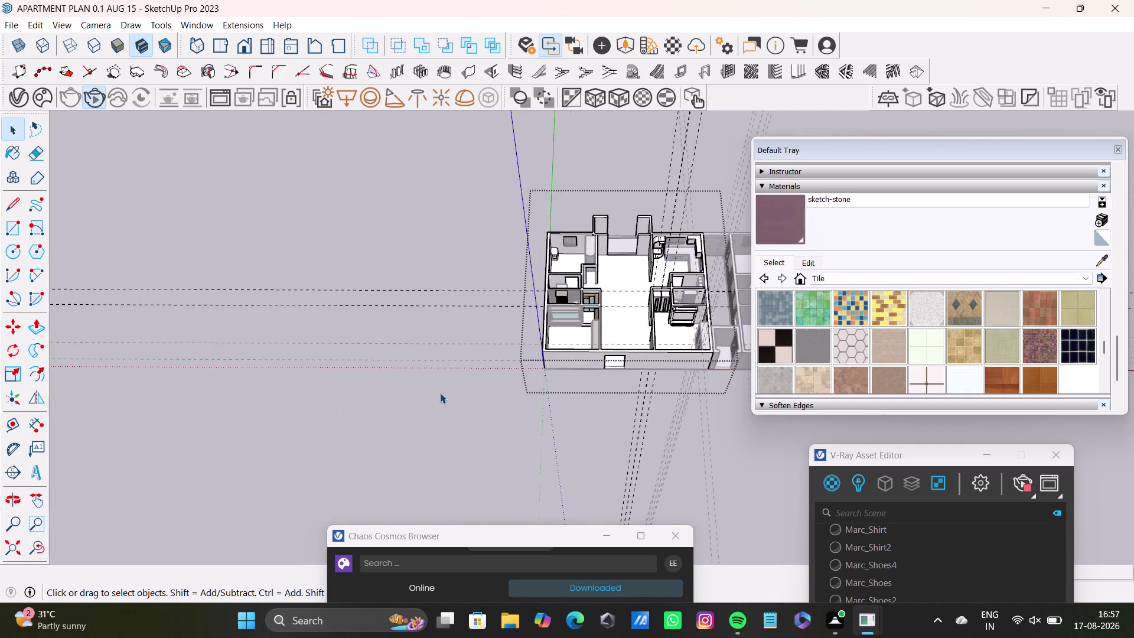
scroll(up, 3)
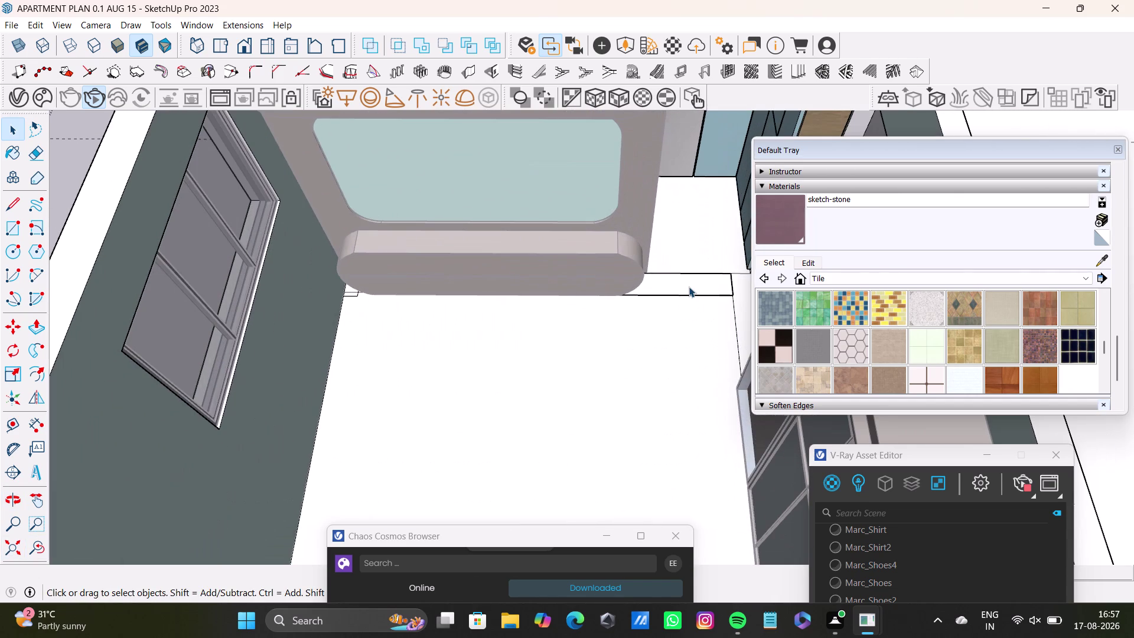
key(space)
middle_drag(688, 286, 466, 317)
click(639, 285)
key(space)
scroll(up, 3)
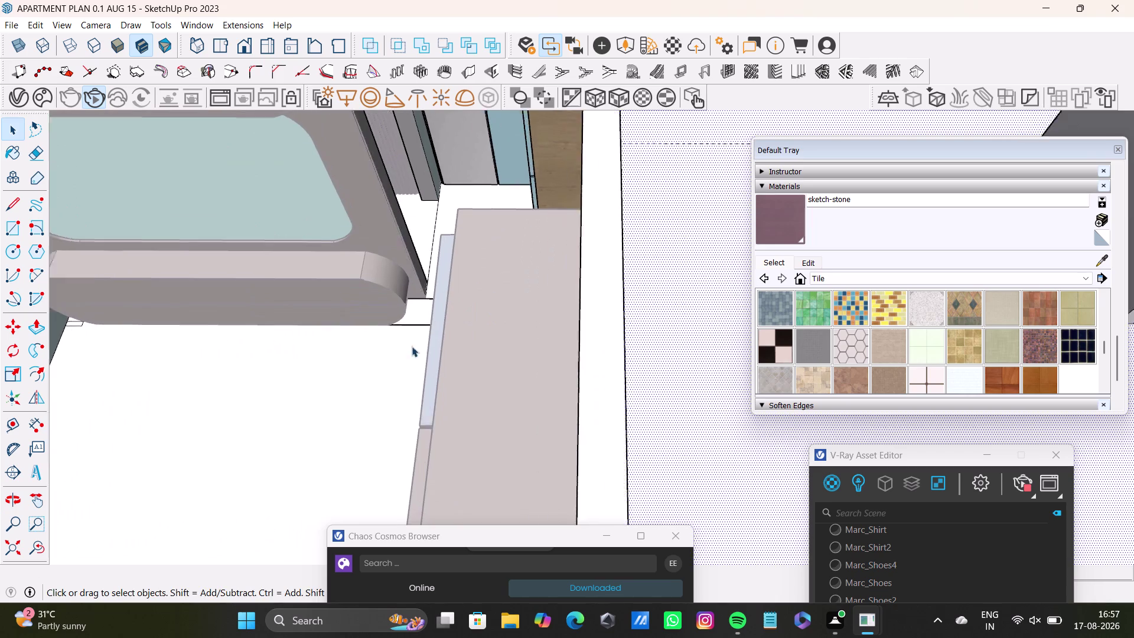
middle_drag(412, 346, 506, 329)
scroll(up, 3)
click(560, 302)
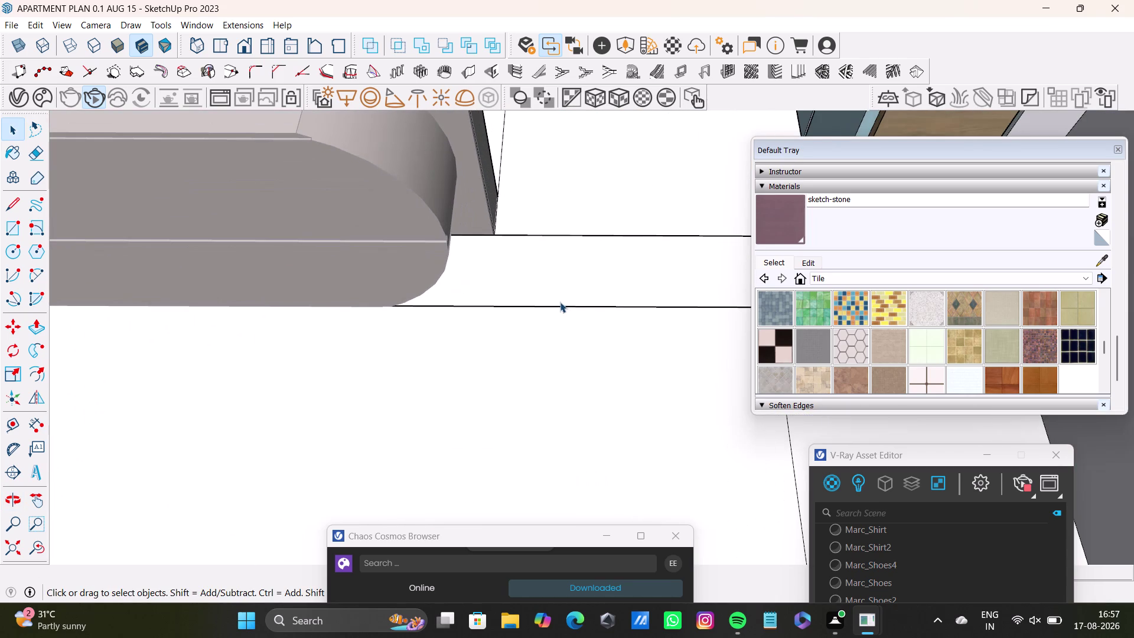
click(559, 304)
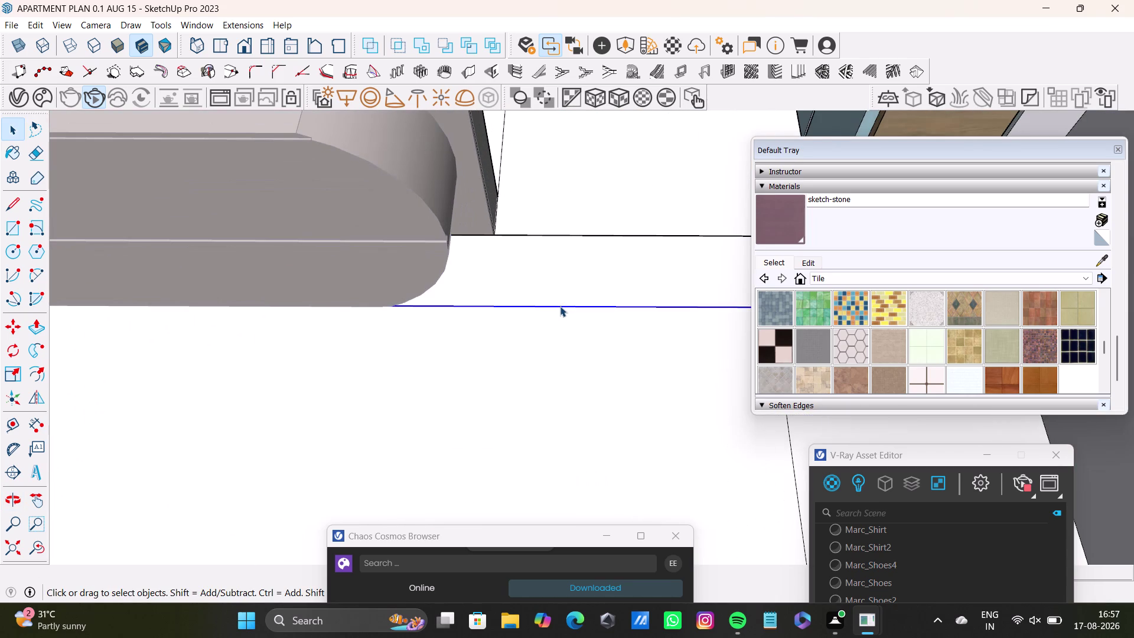
key(Delete)
click(620, 239)
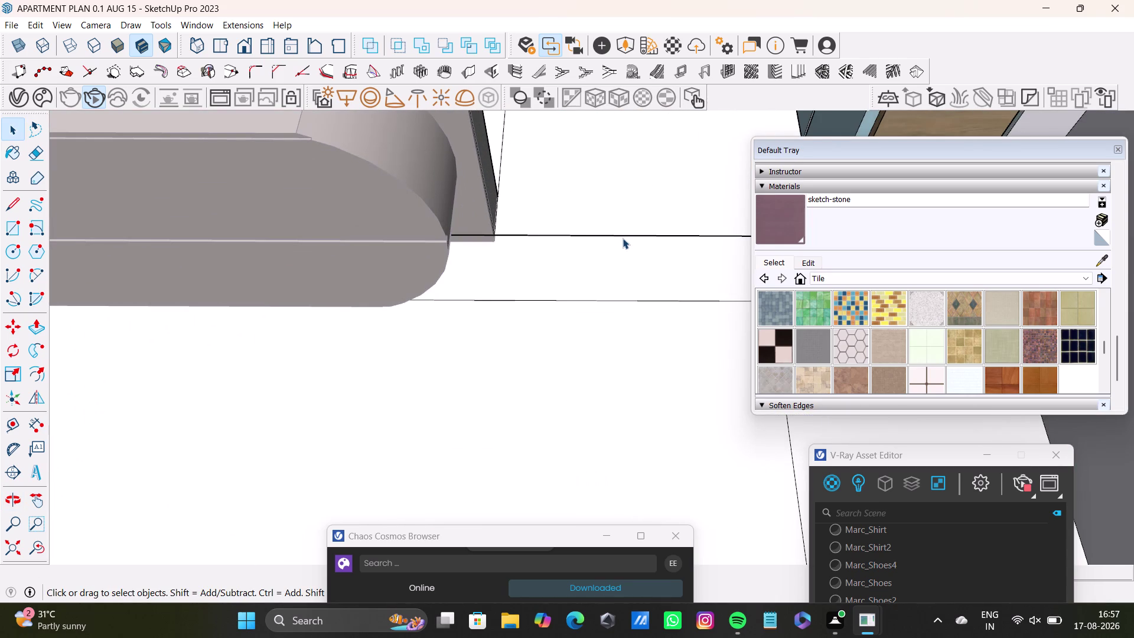
middle_drag(617, 233, 500, 358)
scroll(up, 3)
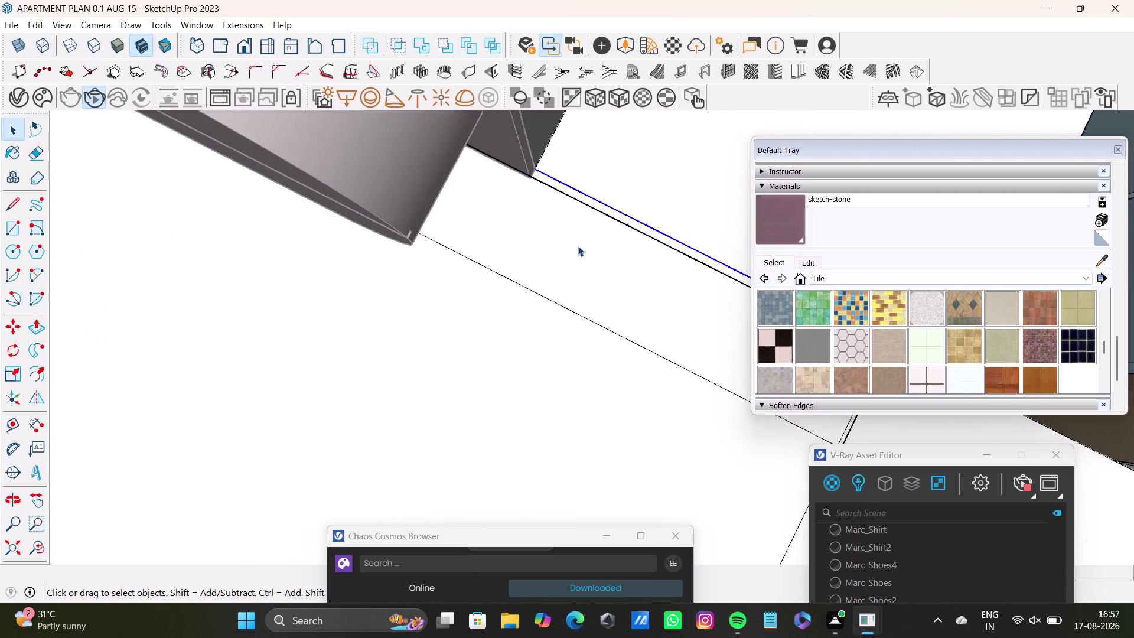
scroll(up, 3)
click(577, 180)
key(Delete)
scroll(down, 3)
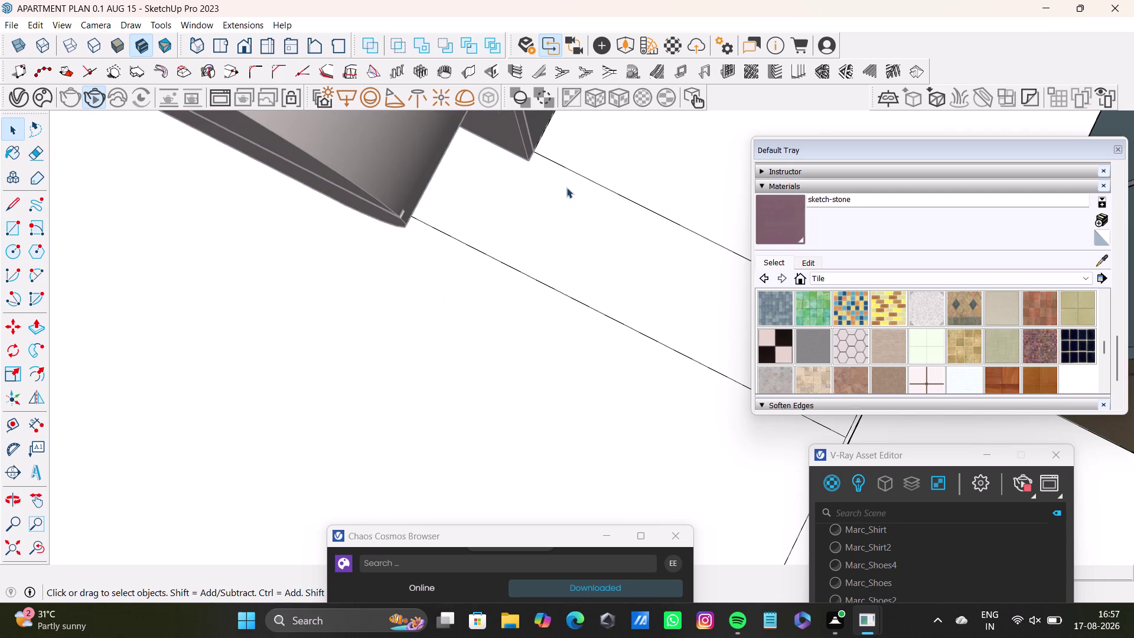
scroll(down, 3)
middle_drag(520, 224, 443, 219)
scroll(up, 3)
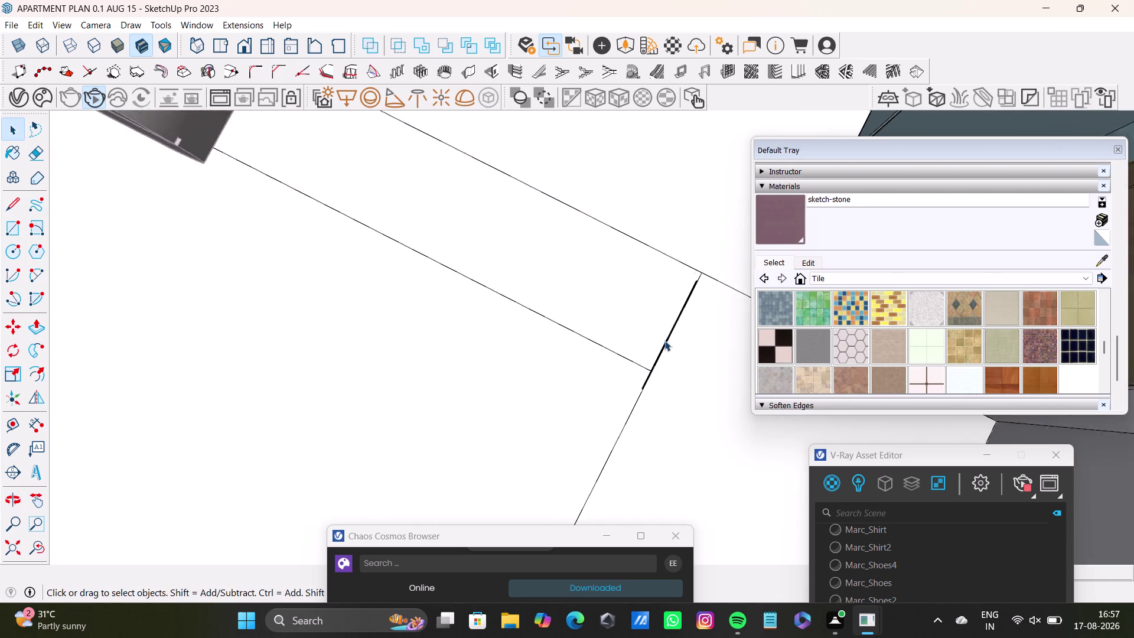
scroll(up, 3)
middle_drag(664, 352, 781, 355)
scroll(up, 3)
middle_drag(663, 359, 756, 346)
scroll(up, 3)
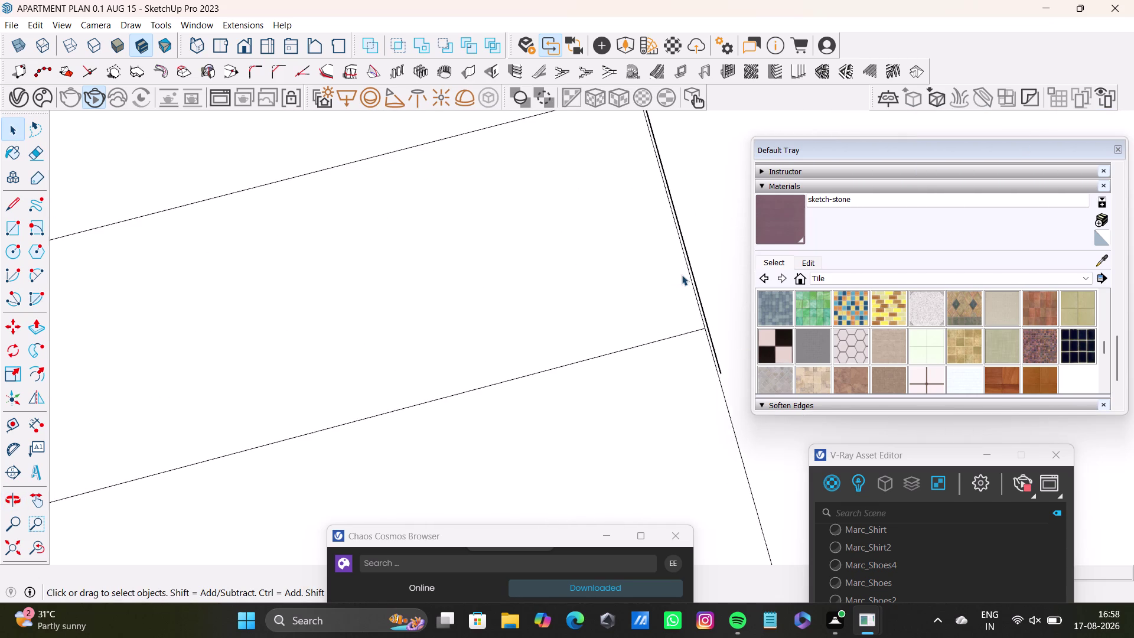
scroll(up, 3)
middle_drag(682, 275, 721, 218)
scroll(down, 3)
click(718, 304)
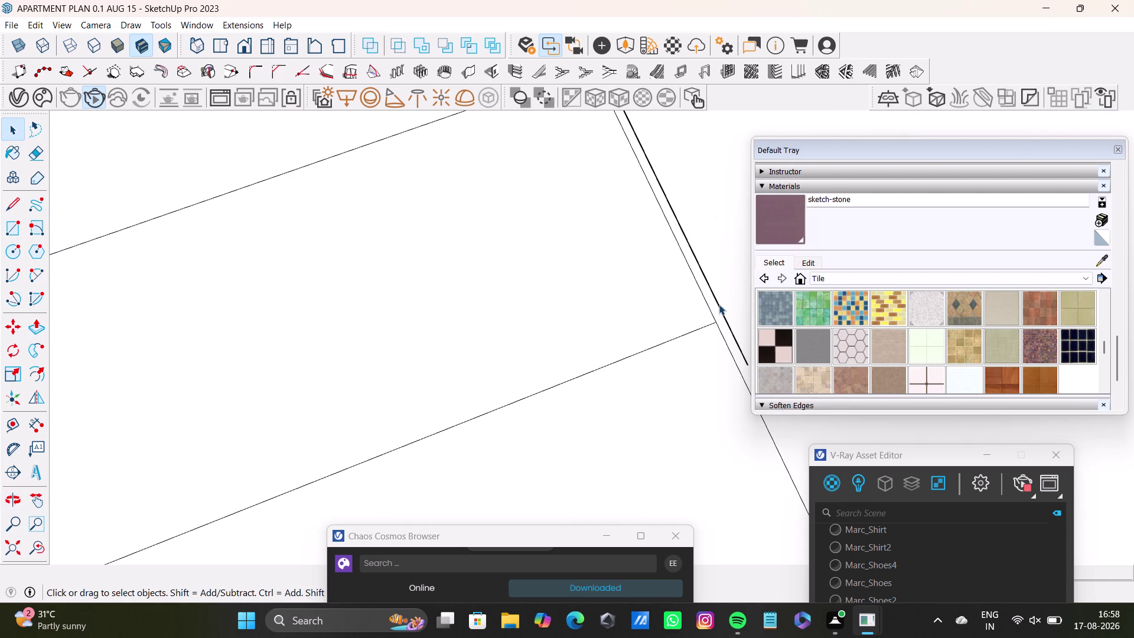
key(Delete)
scroll(down, 3)
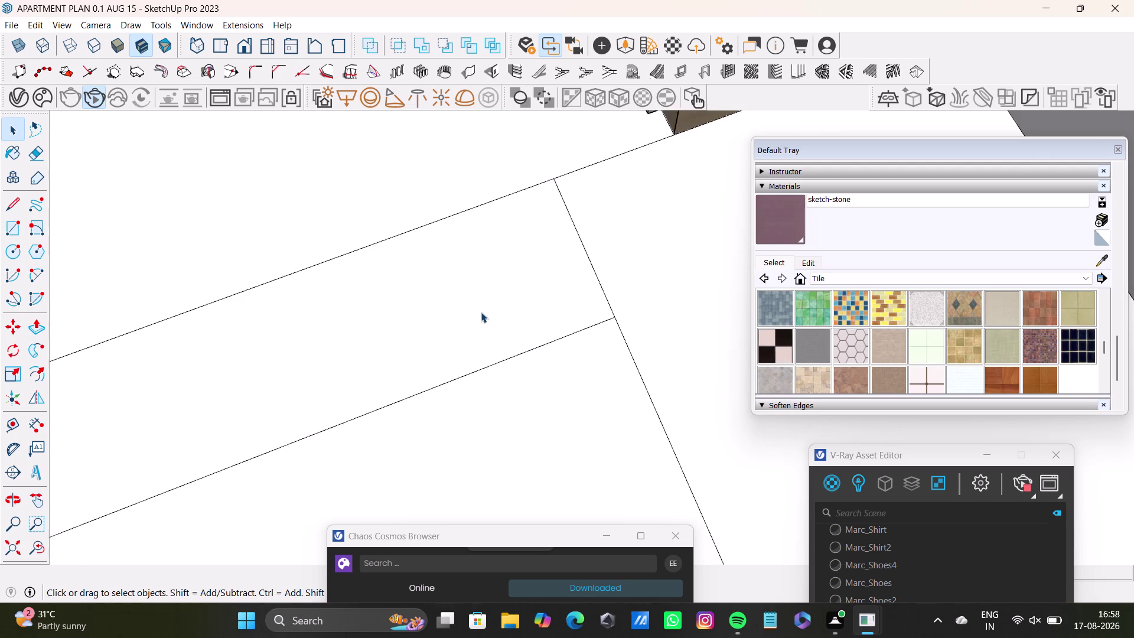
middle_drag(481, 312, 621, 311)
scroll(down, 3)
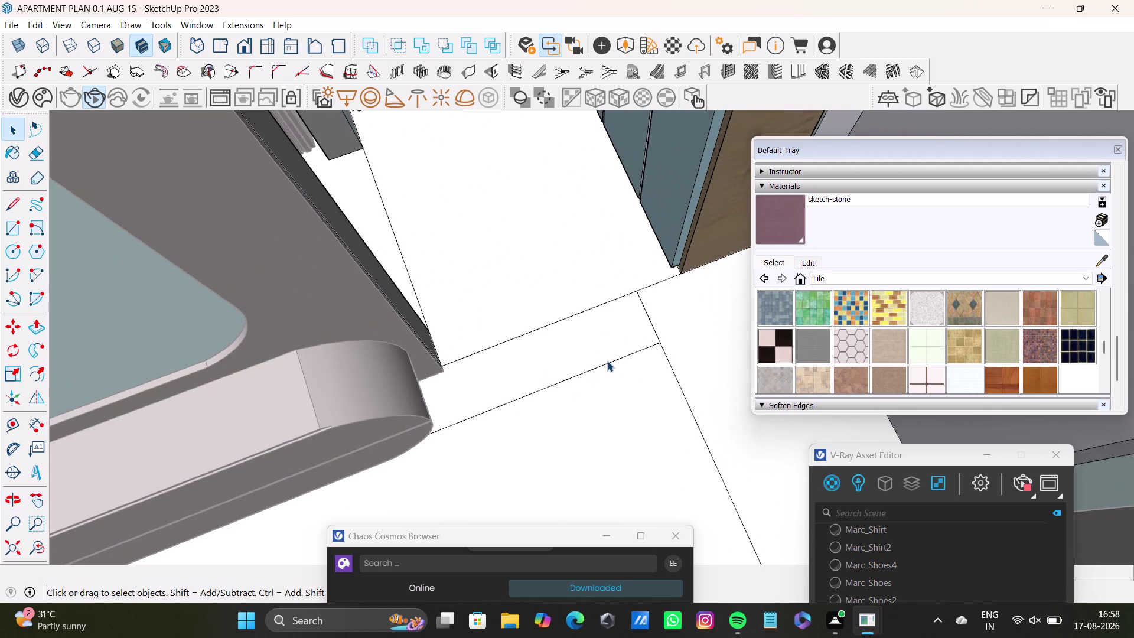
middle_drag(608, 362, 460, 300)
middle_drag(669, 359, 546, 248)
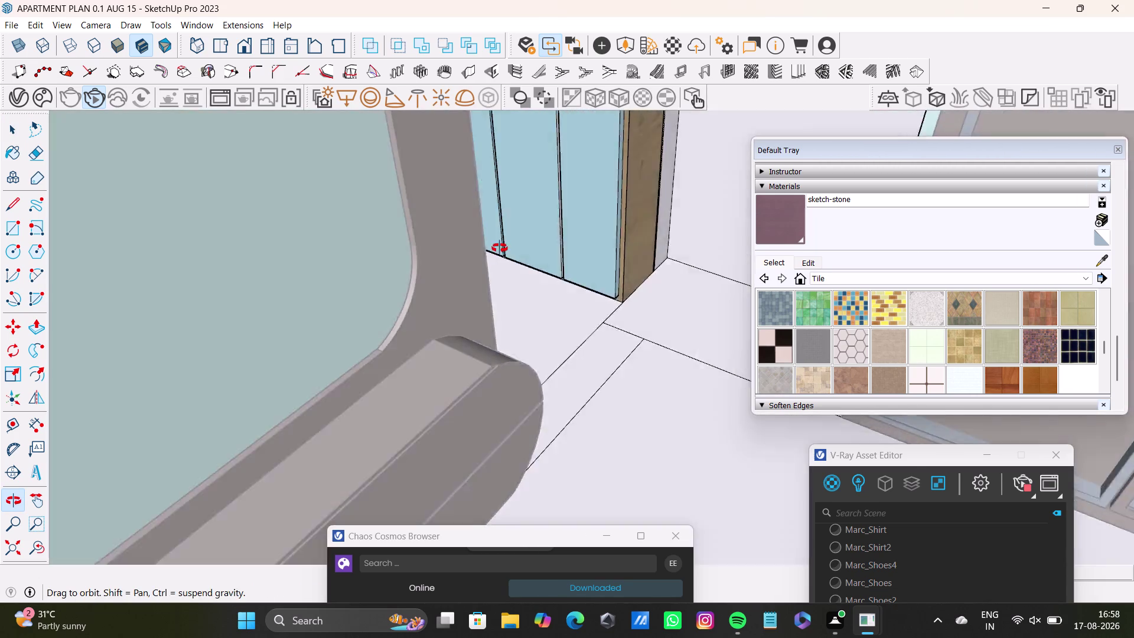
middle_drag(546, 248, 269, 286)
scroll(up, 3)
middle_drag(495, 348, 378, 354)
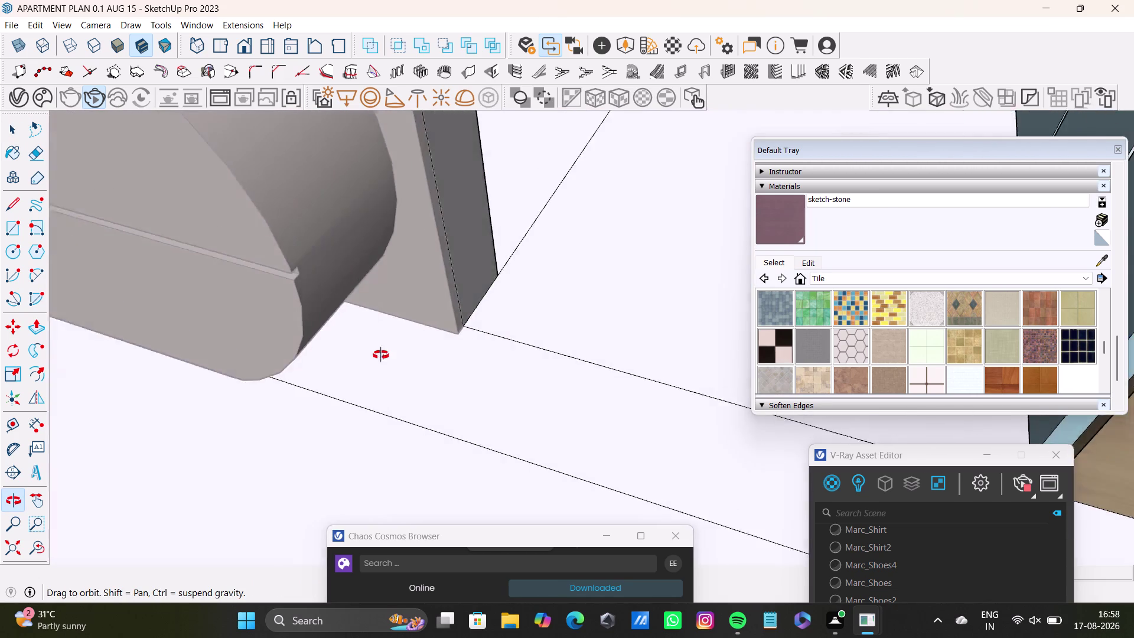
middle_drag(378, 354, 262, 329)
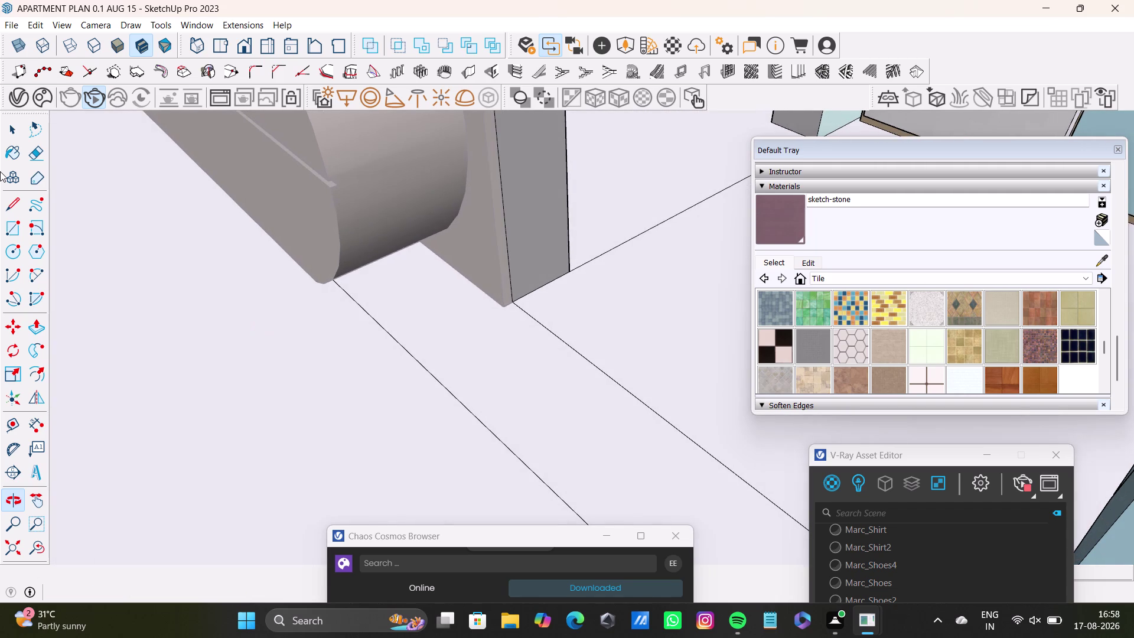
click(10, 232)
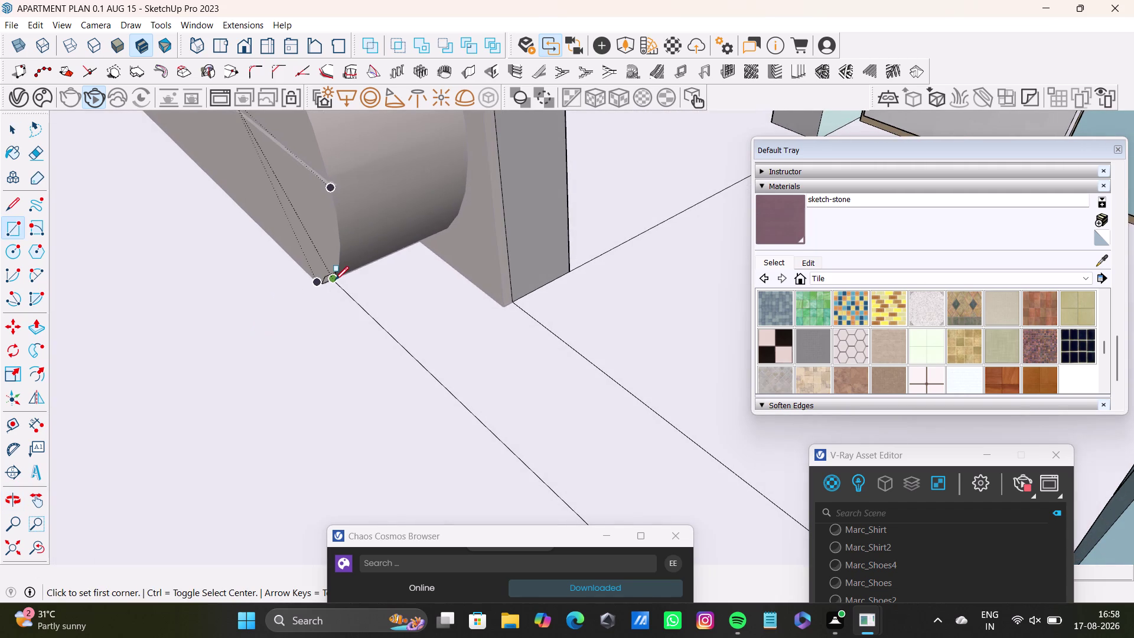
drag(338, 278, 346, 278)
key(Up)
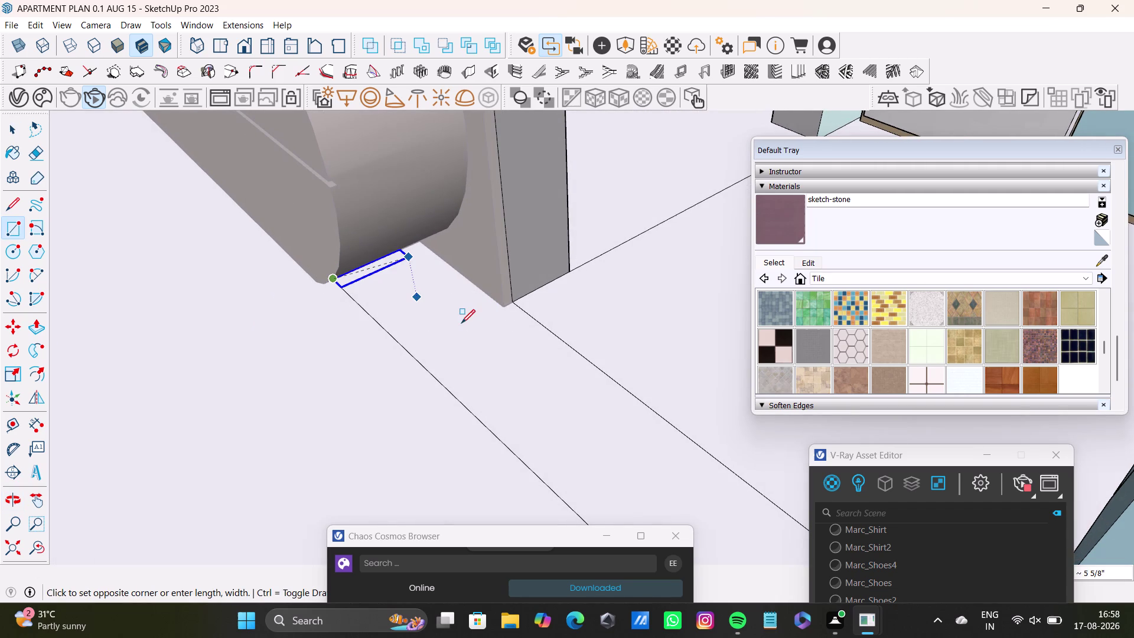
scroll(down, 3)
middle_drag(640, 457, 538, 304)
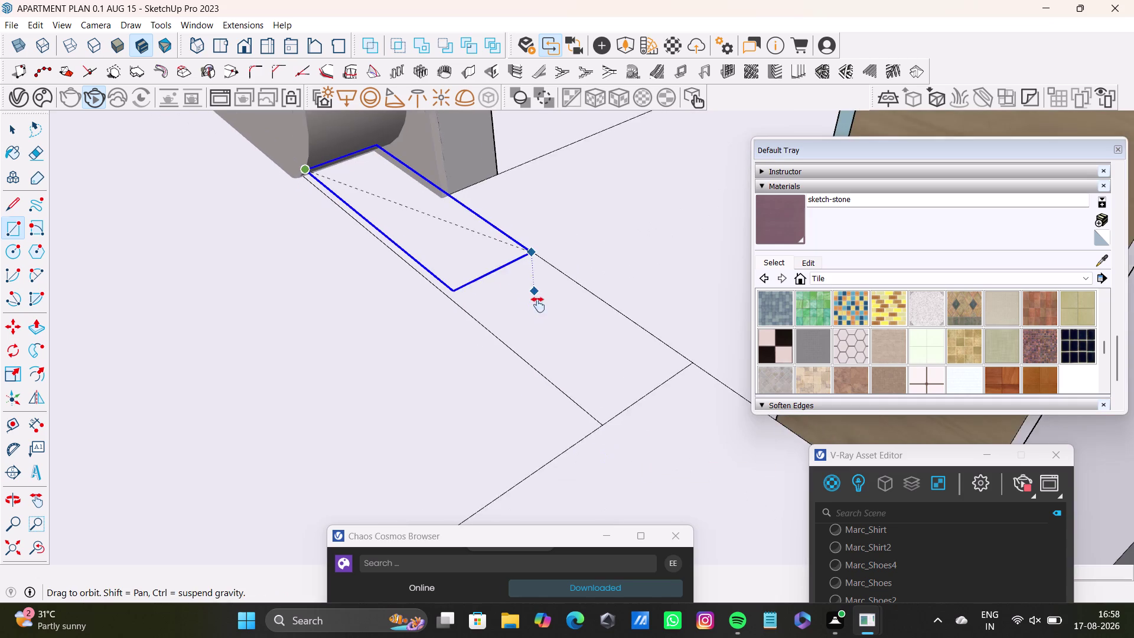
middle_drag(538, 305, 535, 303)
key(space)
scroll(up, 3)
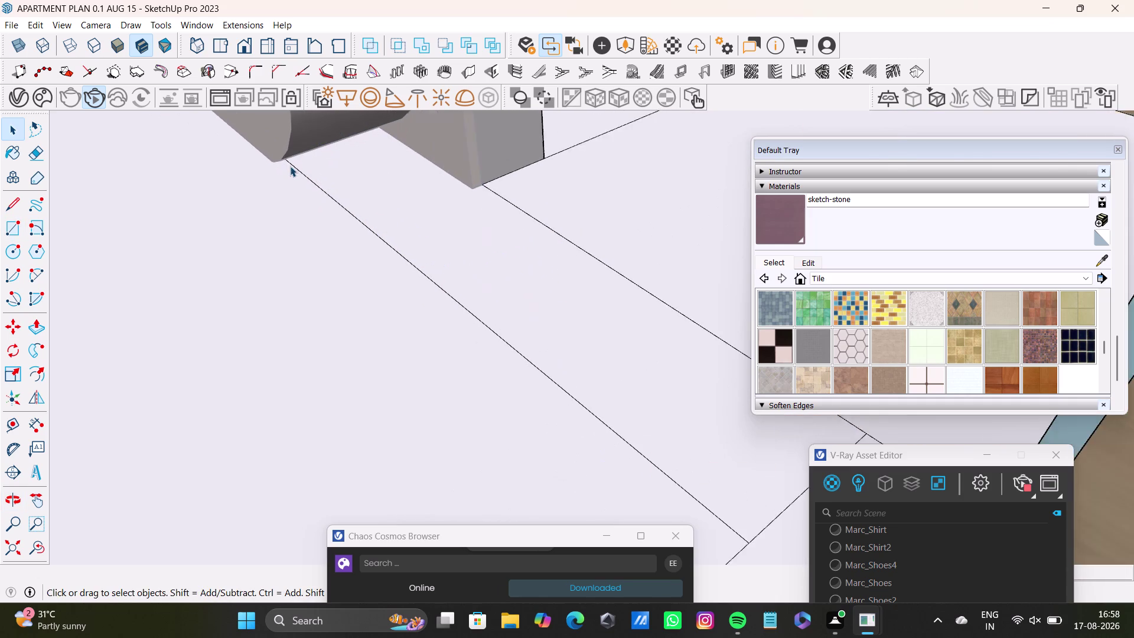
scroll(up, 3)
click(4, 231)
scroll(up, 3)
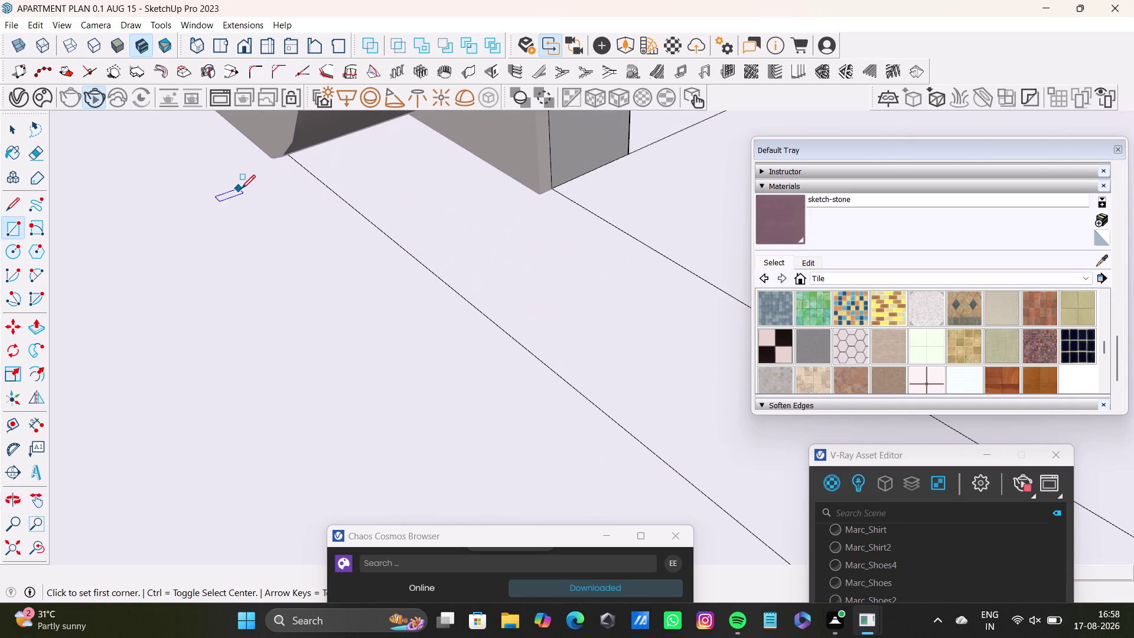
click(297, 148)
key(space)
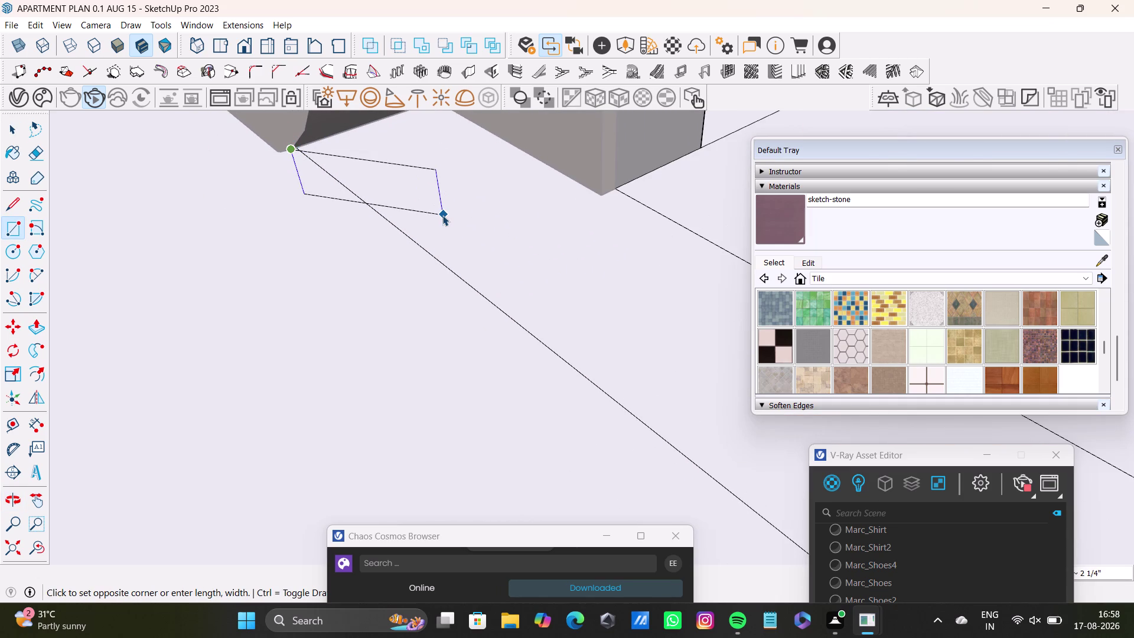
click(7, 204)
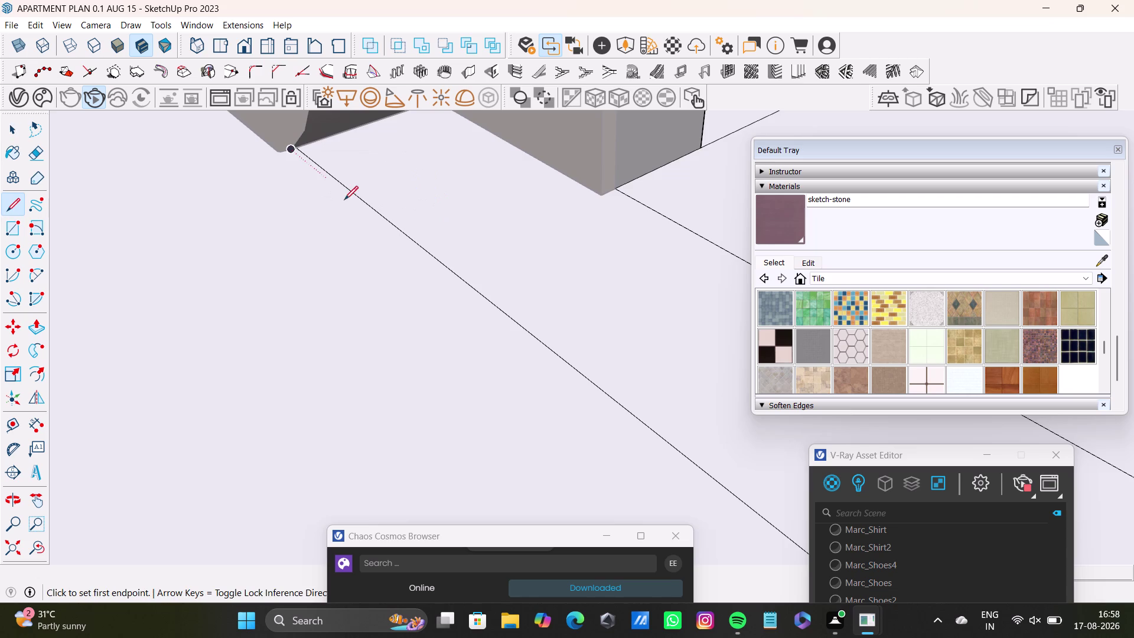
scroll(down, 3)
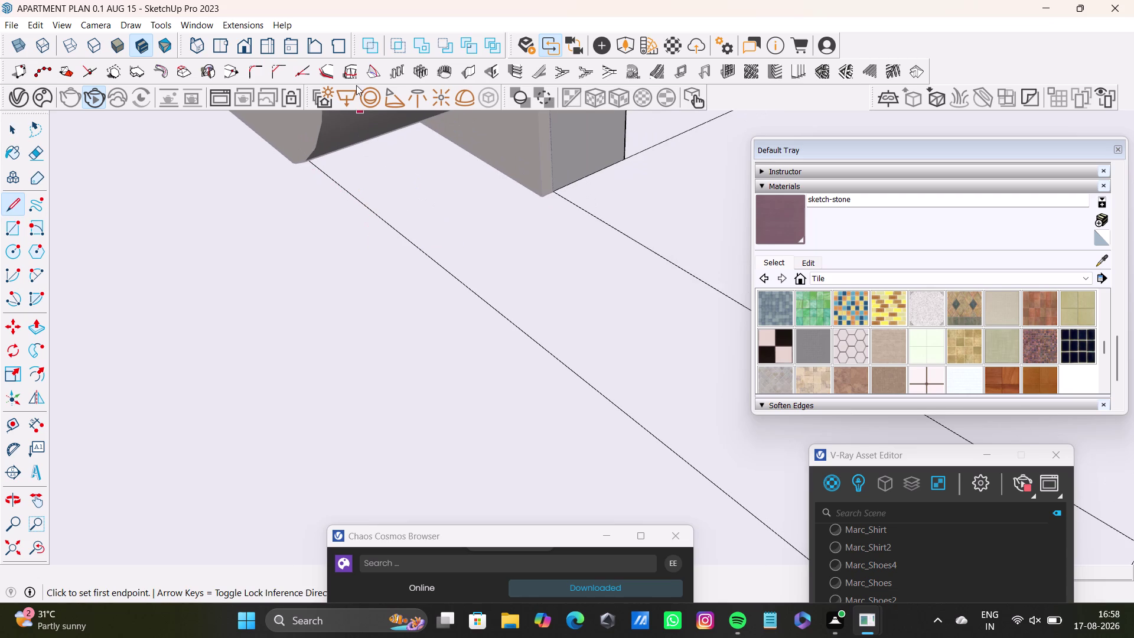
scroll(down, 3)
middle_drag(399, 234, 369, 302)
key(space)
middle_drag(370, 305, 463, 297)
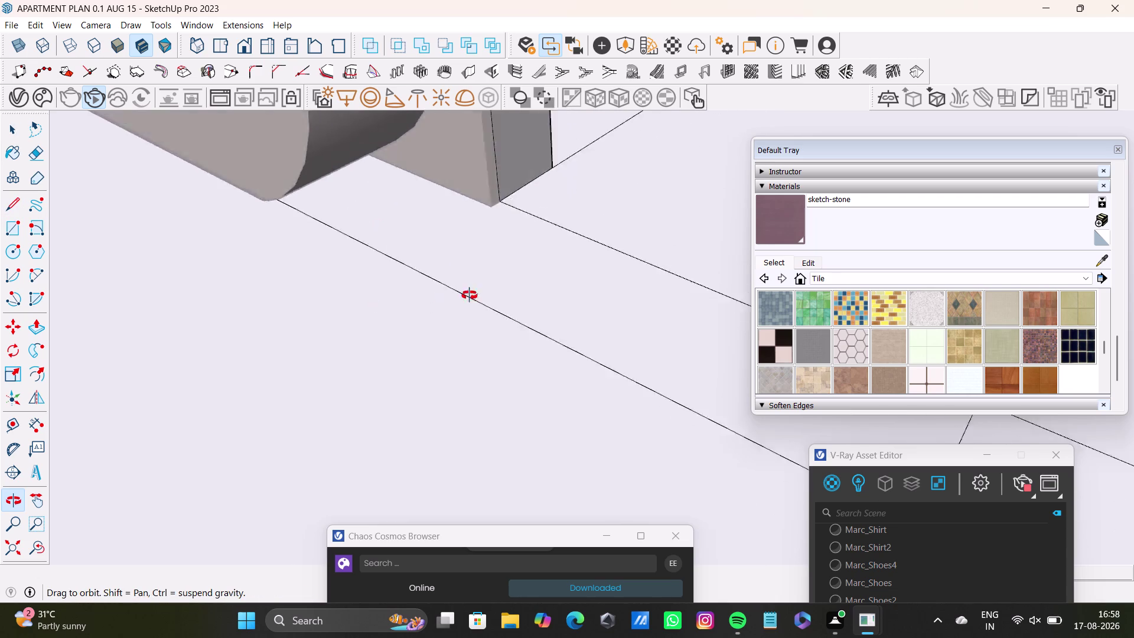
middle_drag(462, 297, 475, 341)
click(9, 204)
Draw an edge along the tub base to its corner, undoing the extra segment.
scroll(up, 3)
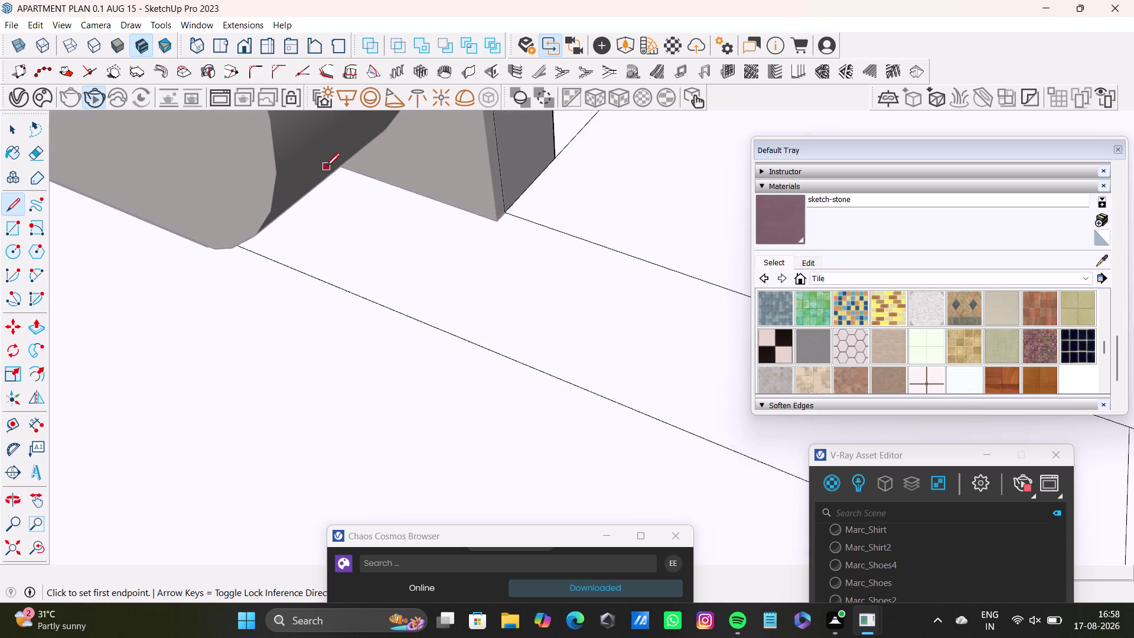
scroll(up, 3)
click(343, 163)
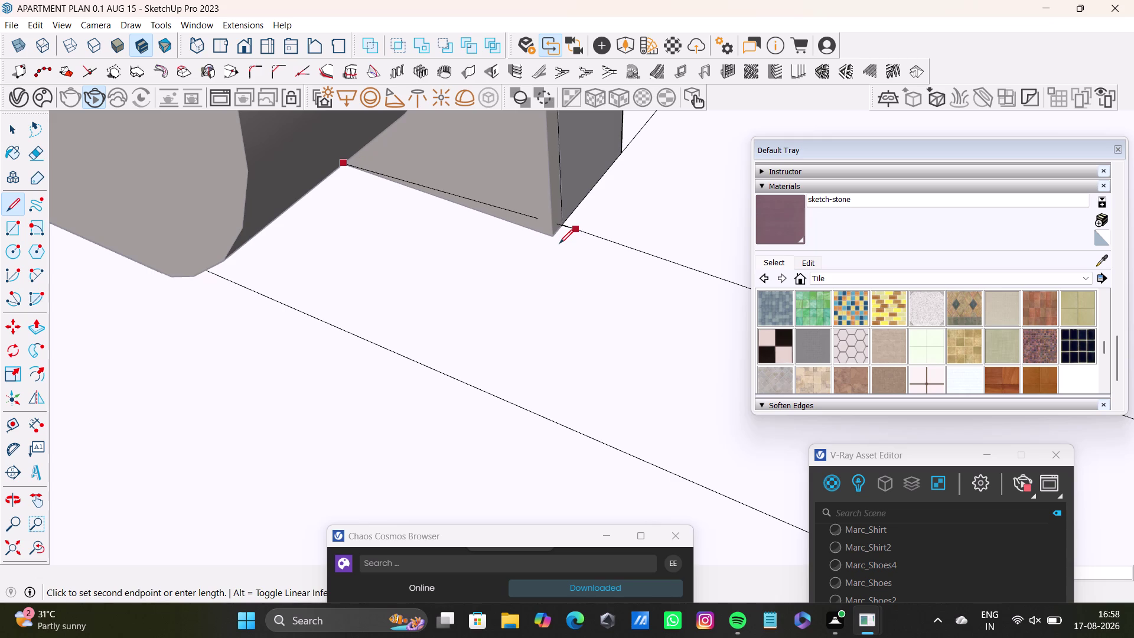
click(551, 236)
click(565, 225)
scroll(down, 3)
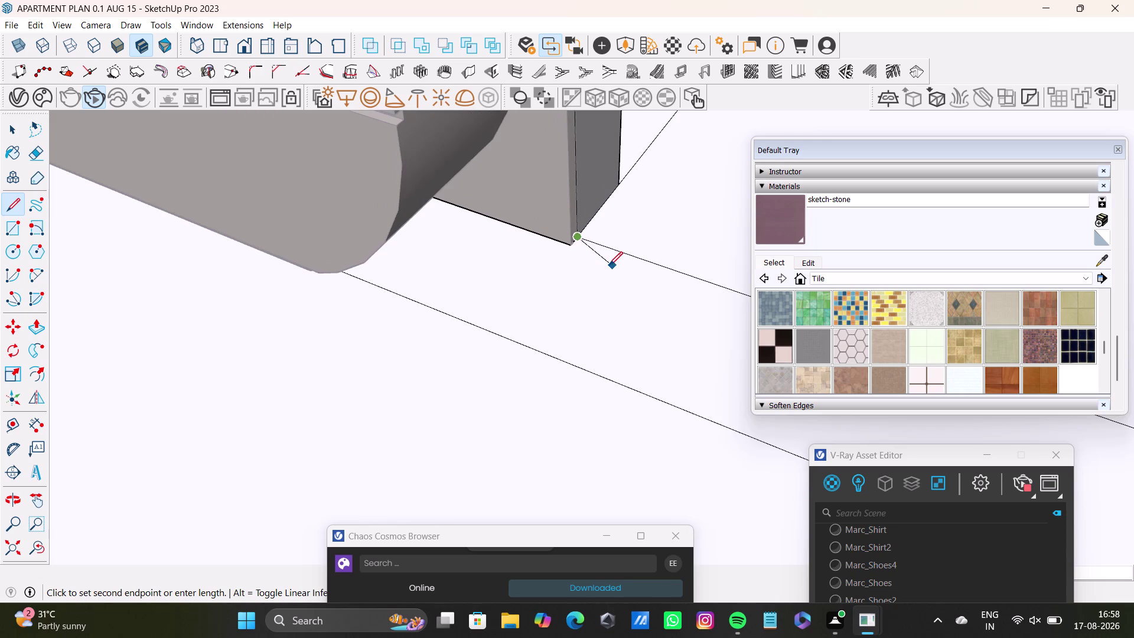
key(ctrl+z)
Undo and delete the edge along the tub base, viewing the floor underneath.
scroll(up, 3)
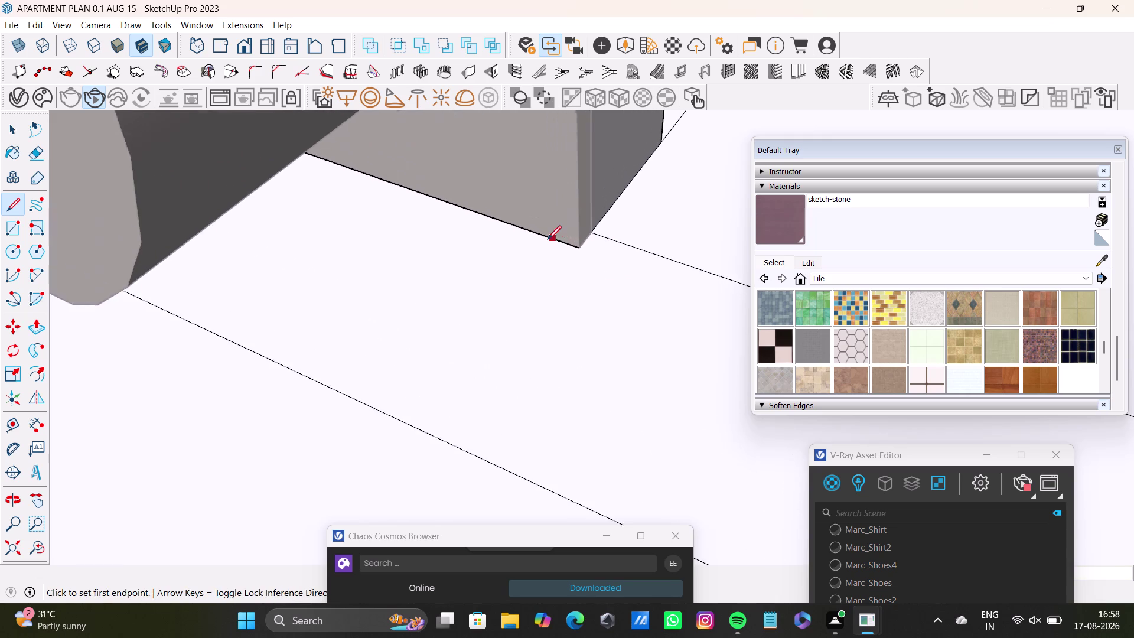
middle_drag(547, 239, 299, 101)
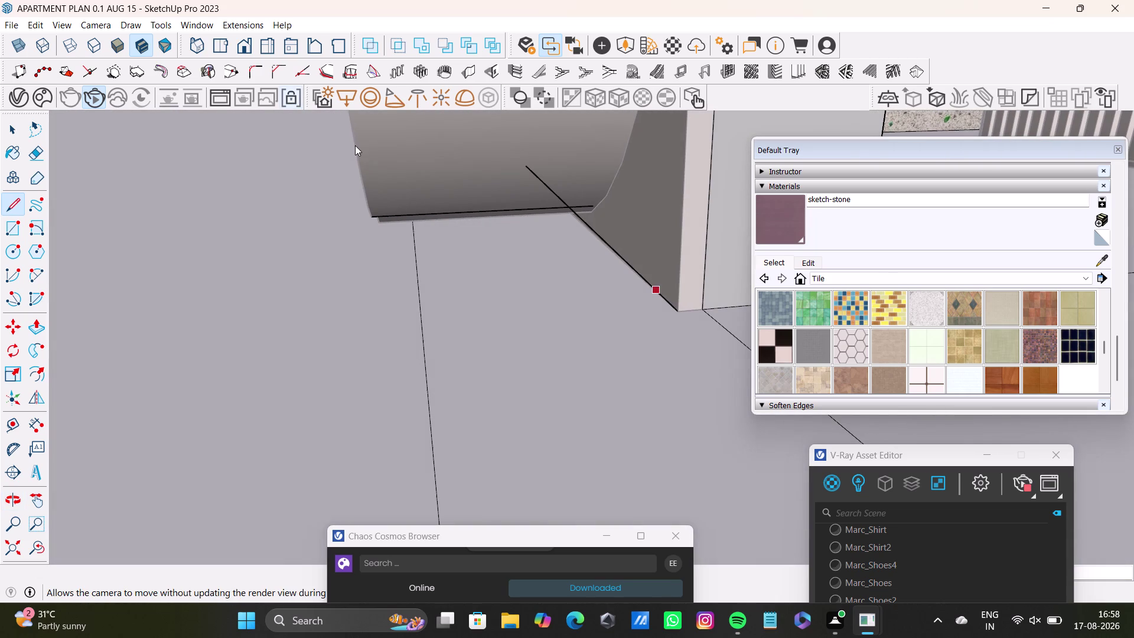
key(ctrl+z)
key(ctrl+z)
scroll(up, 3)
key(space)
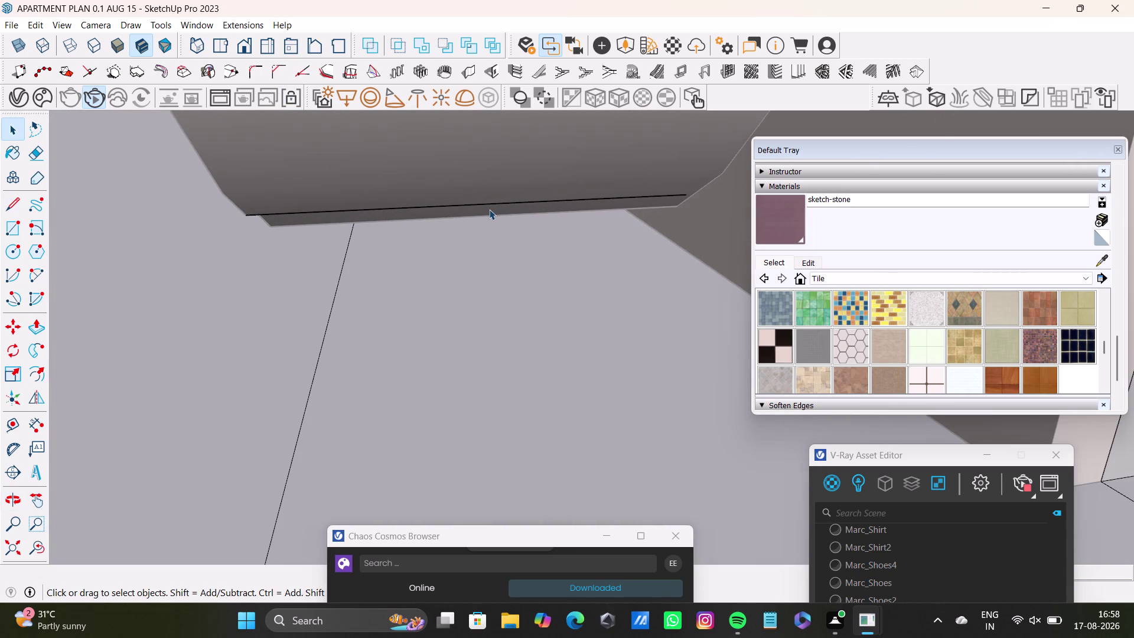
click(491, 205)
key(Delete)
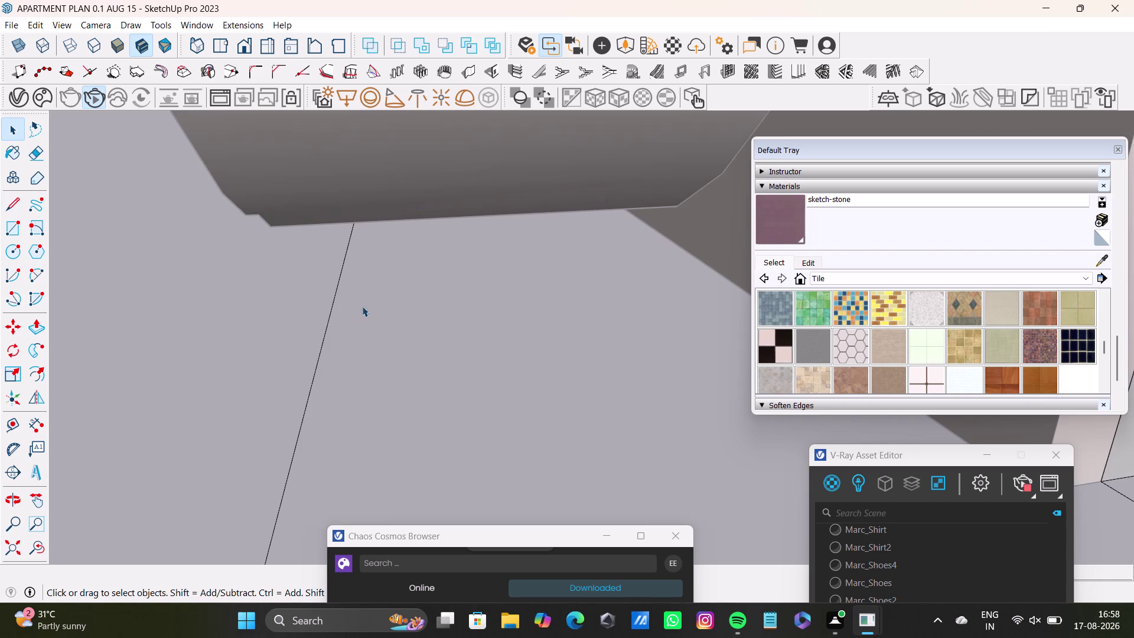
scroll(down, 3)
middle_drag(362, 305, 376, 246)
scroll(up, 3)
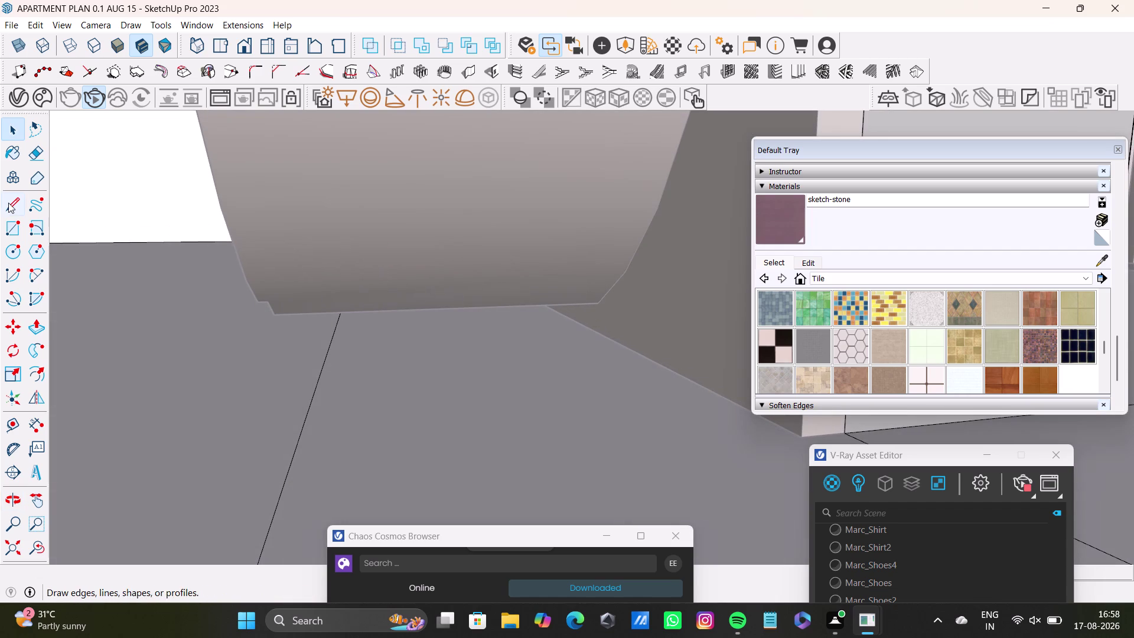
Start a floor rectangle from the tub's base corner.
click(10, 228)
scroll(up, 3)
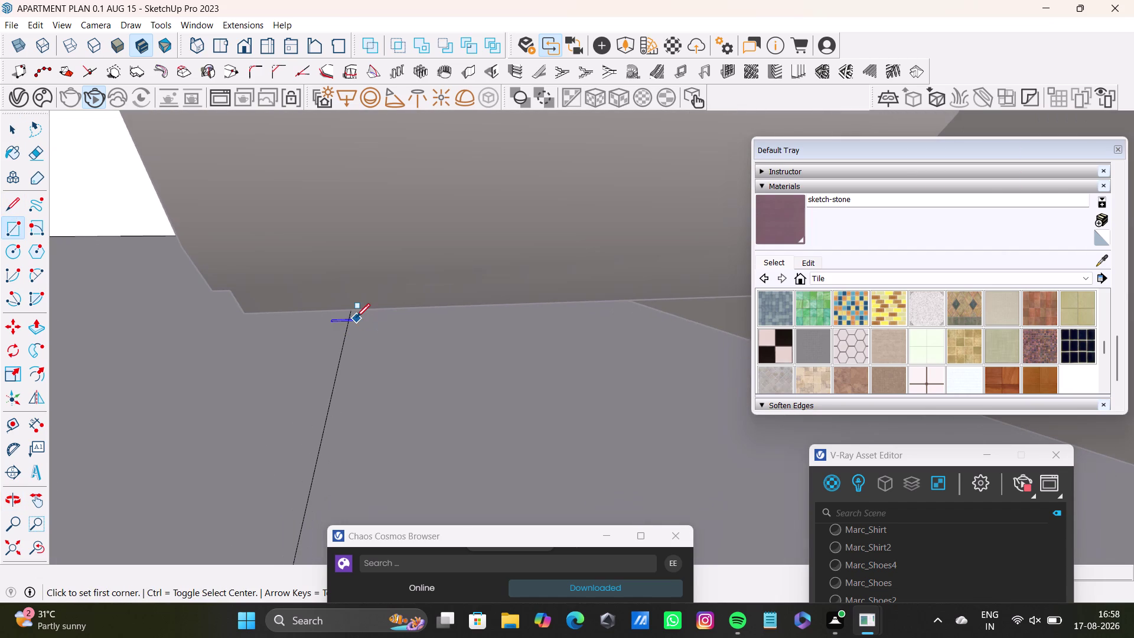
drag(352, 311, 366, 312)
scroll(down, 3)
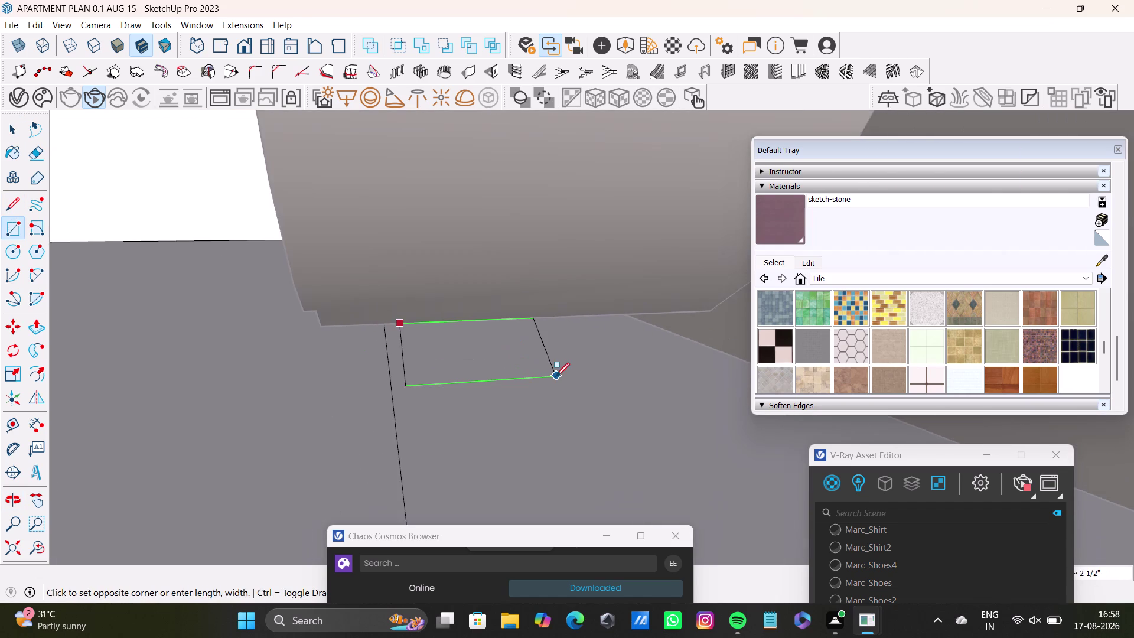
scroll(down, 3)
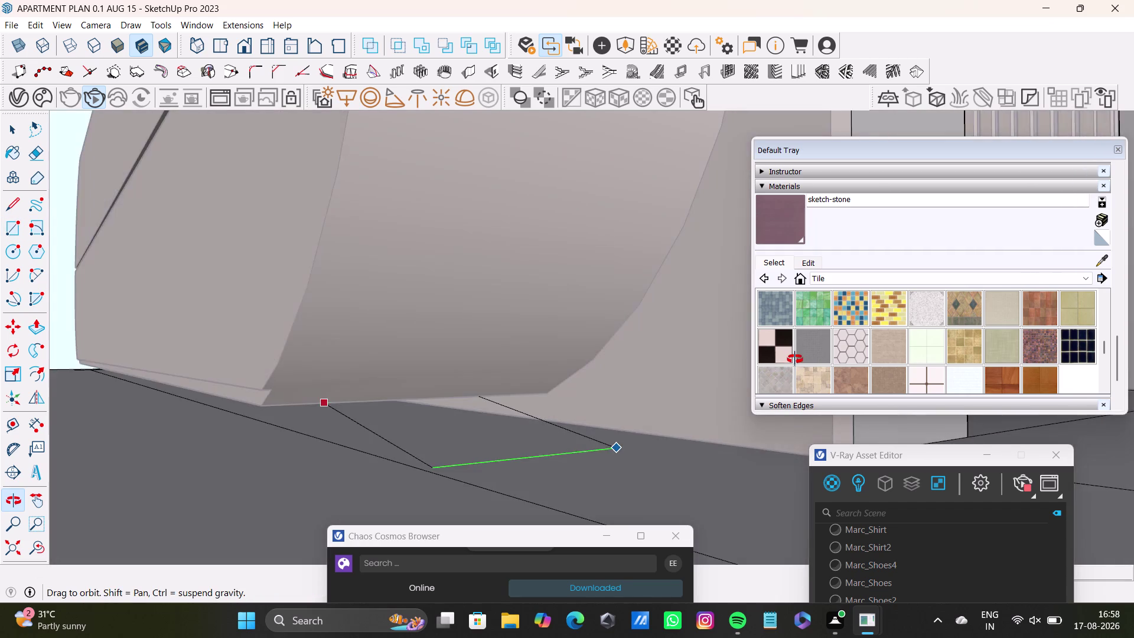